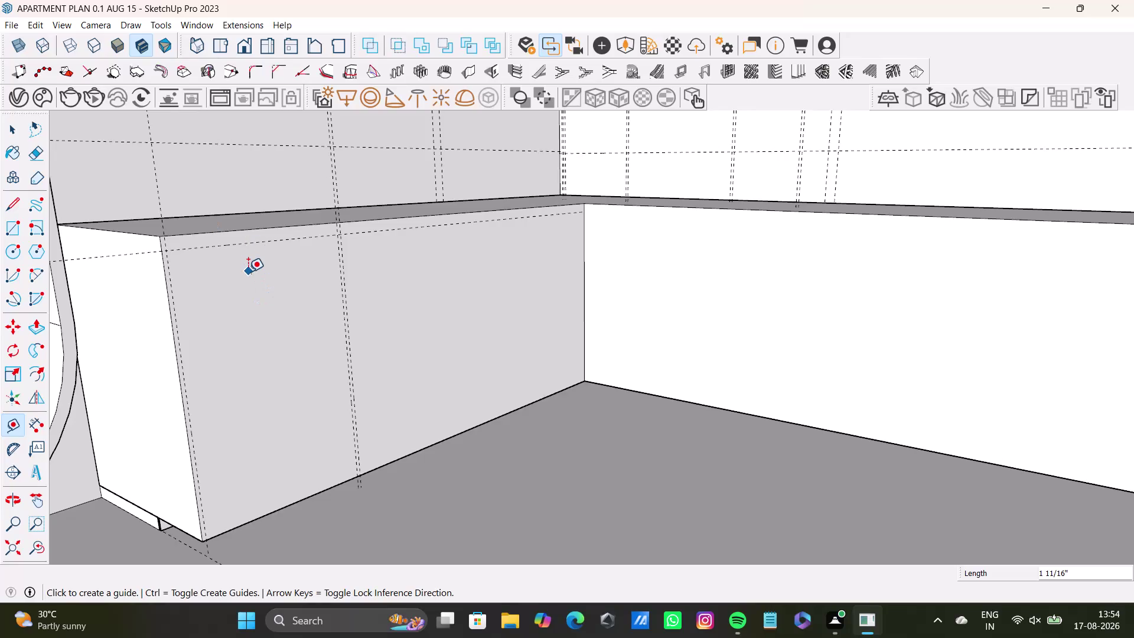
Undo the last action and place a guide 0.5 inch below the cabinet face's top edge.
key(ctrl+z)
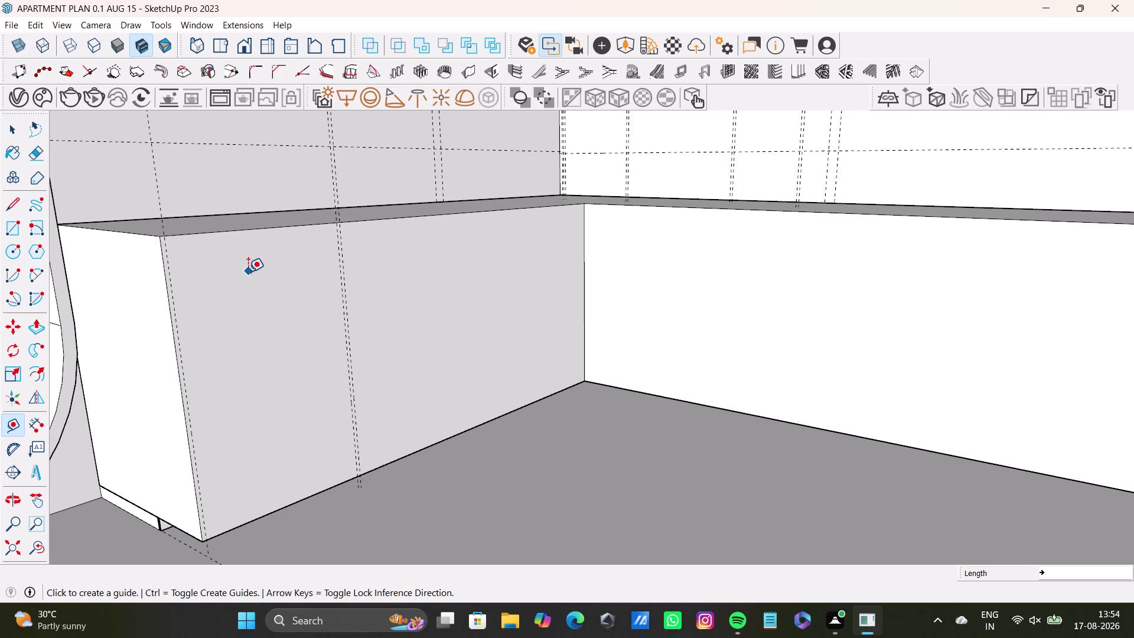
scroll(up, 3)
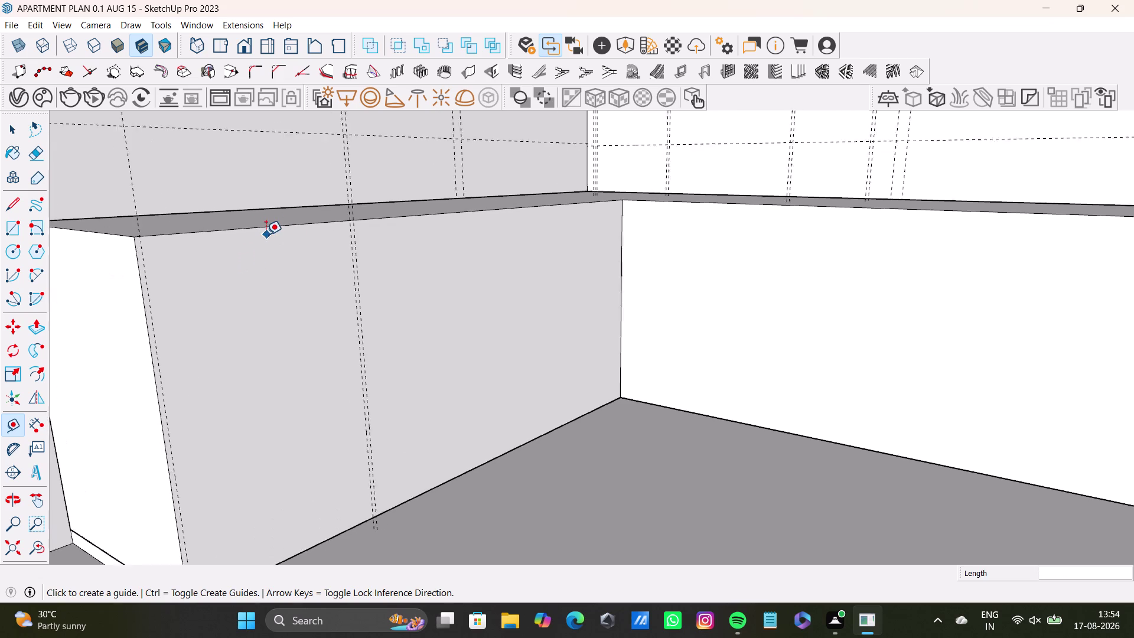
scroll(up, 3)
click(257, 222)
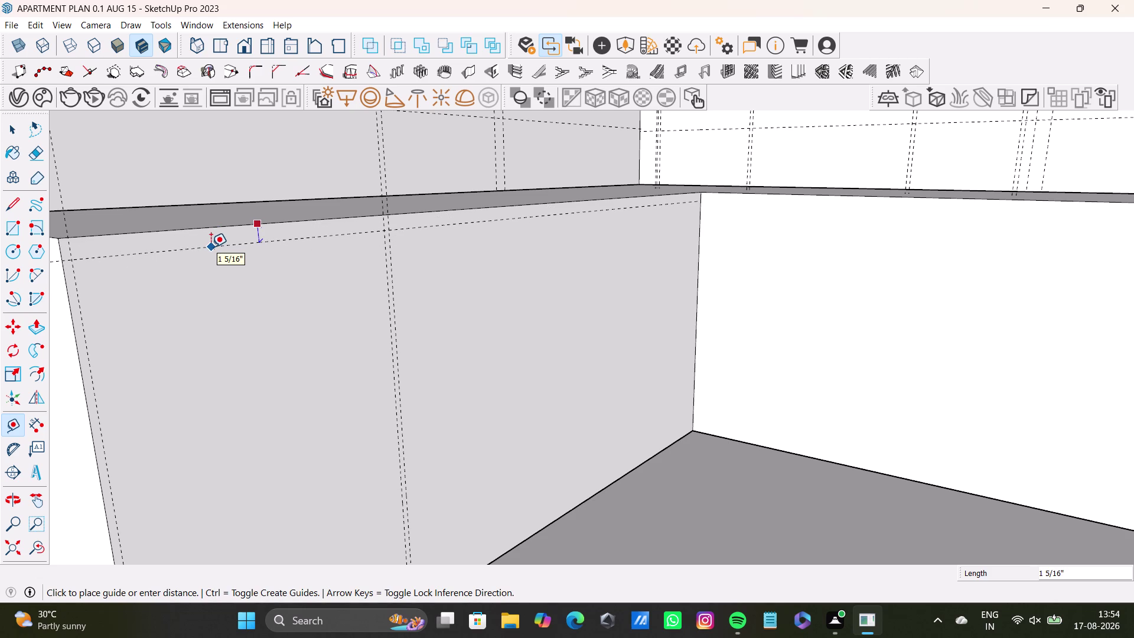
text(0.5)
key(shift+quotedbl)
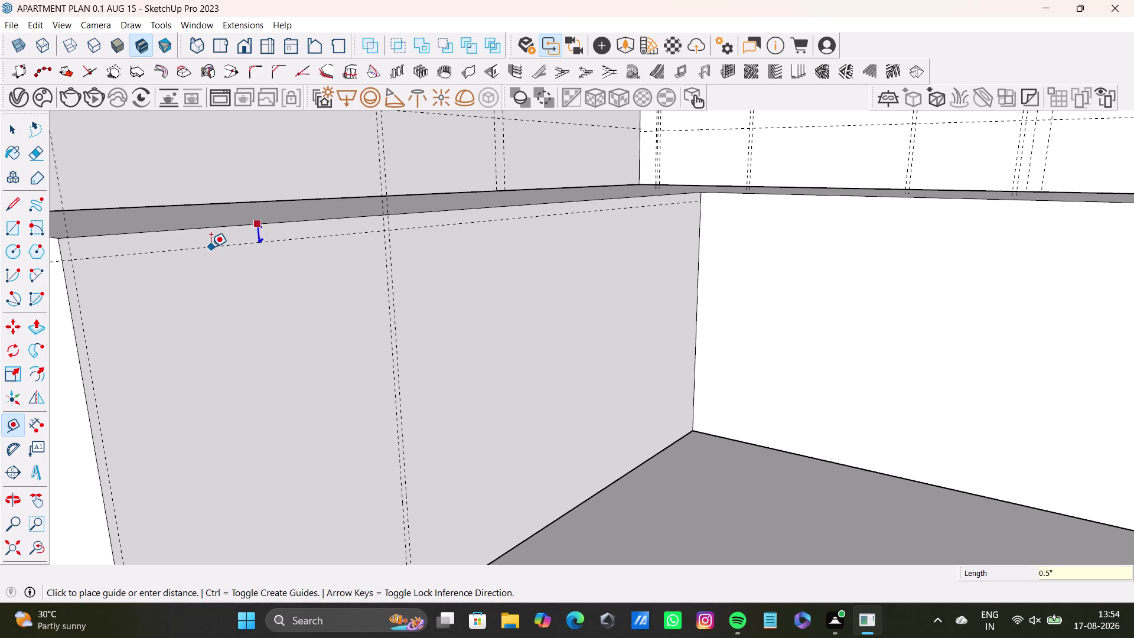
key(Return)
scroll(down, 3)
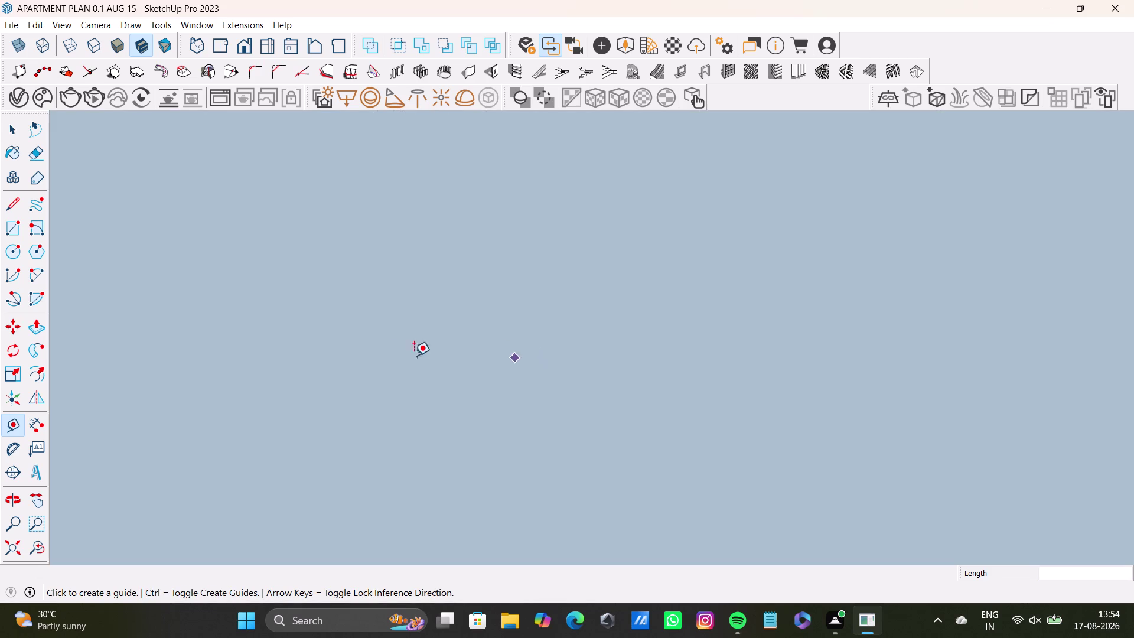
Orbit to the adjacent wall's kitchen cabinet, framing its bottom edge.
click(15, 537)
scroll(up, 3)
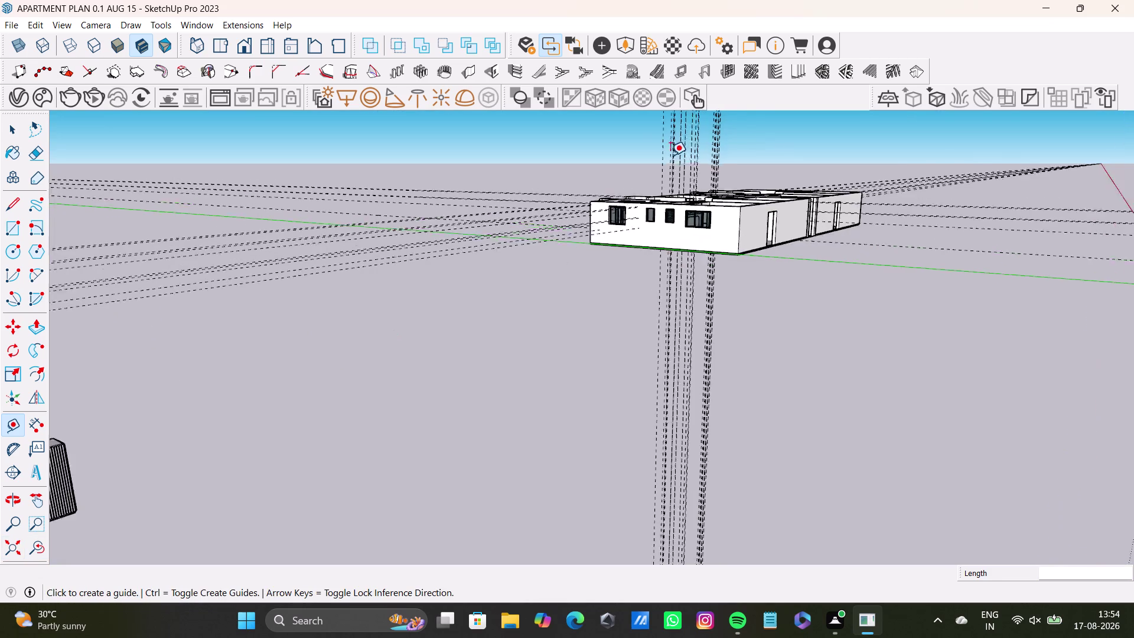
scroll(up, 3)
middle_drag(665, 215, 640, 384)
scroll(up, 3)
middle_drag(663, 210, 603, 267)
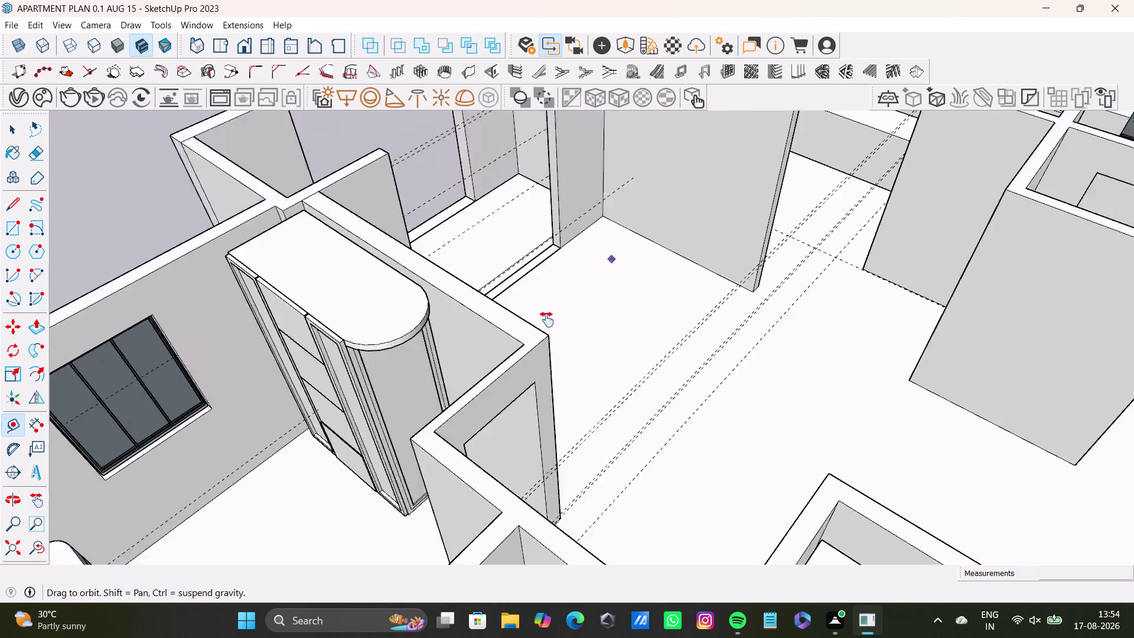
middle_drag(603, 267, 468, 454)
scroll(up, 3)
middle_drag(630, 330, 526, 298)
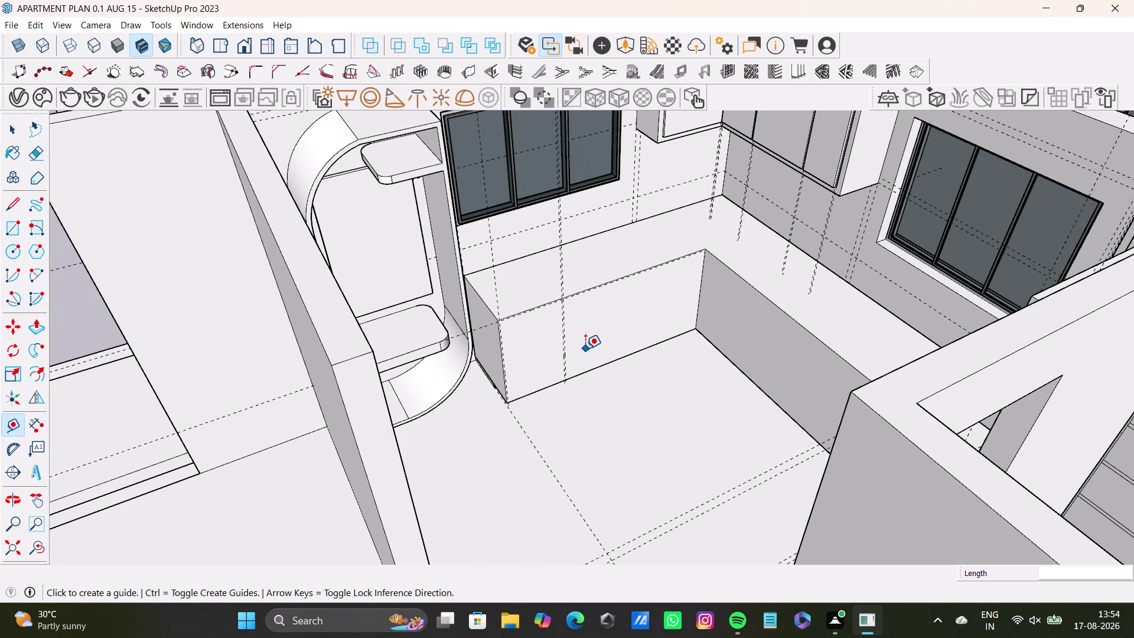
scroll(up, 3)
middle_drag(574, 372, 566, 277)
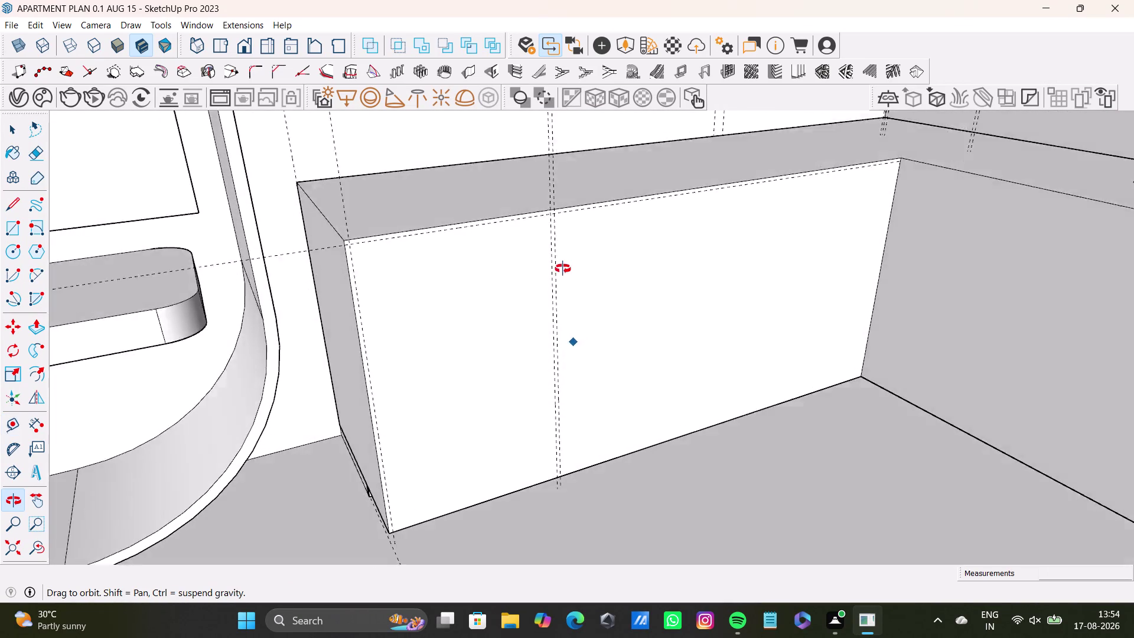
middle_drag(566, 277, 173, 475)
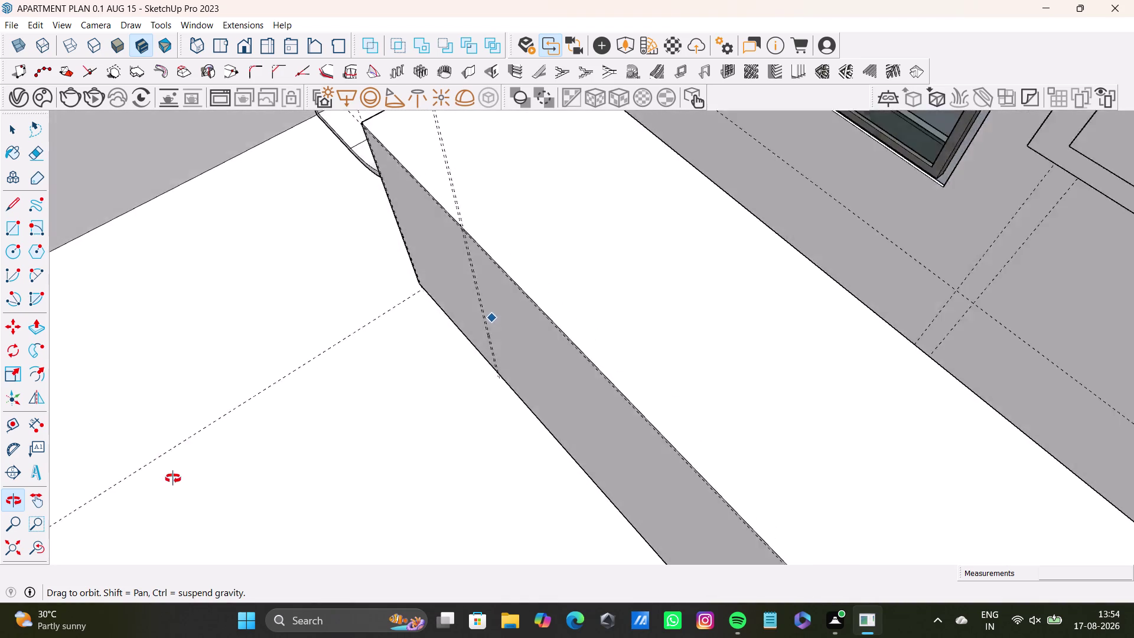
middle_drag(173, 475, 548, 259)
scroll(up, 3)
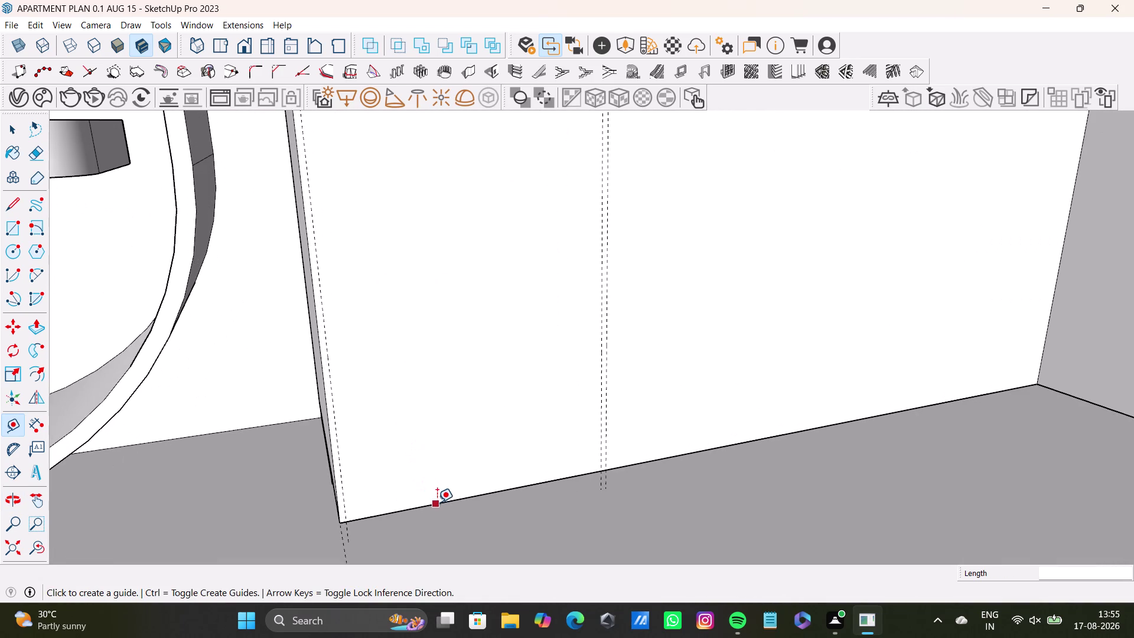
Place a guide 0.5 inch above the cabinet's bottom edge and reframe the face.
click(439, 503)
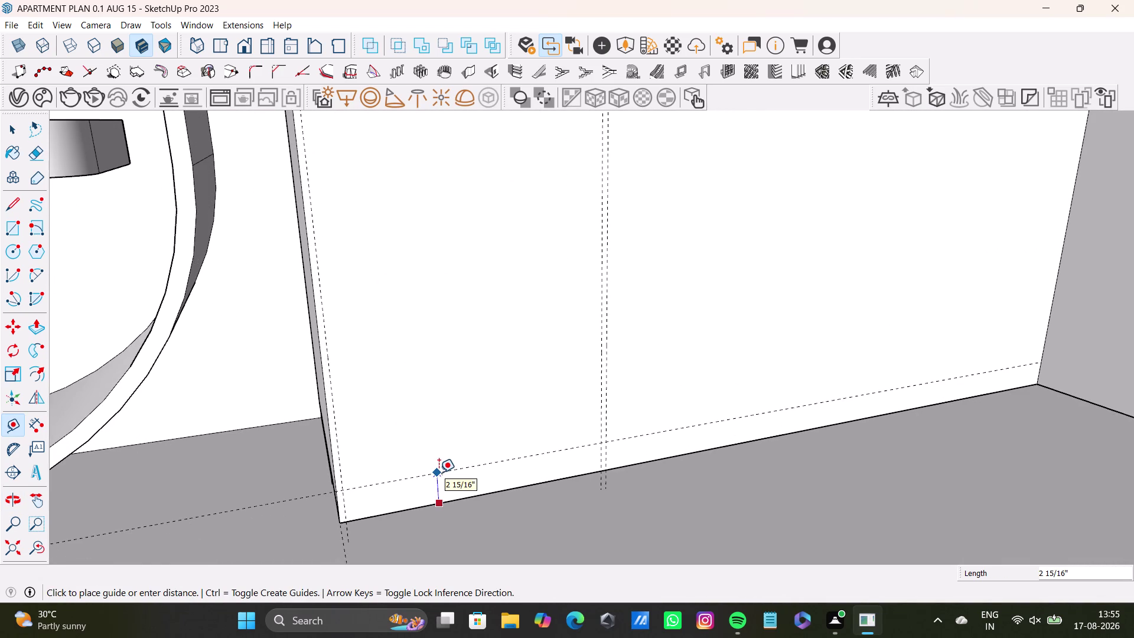
text(0.5)
key(shift+quotedbl)
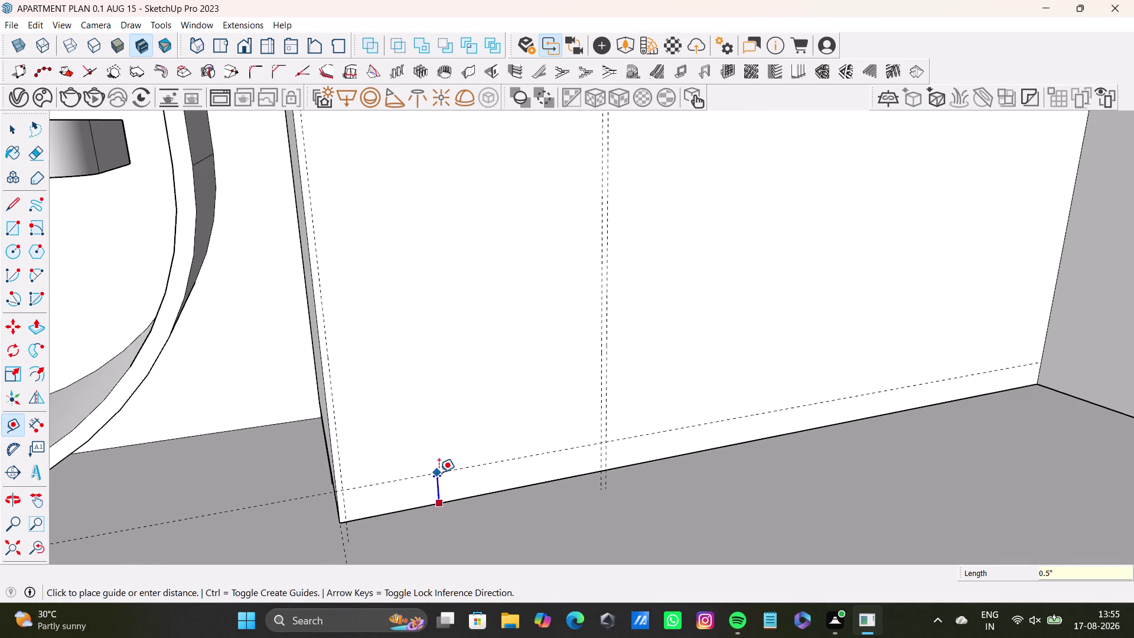
key(Return)
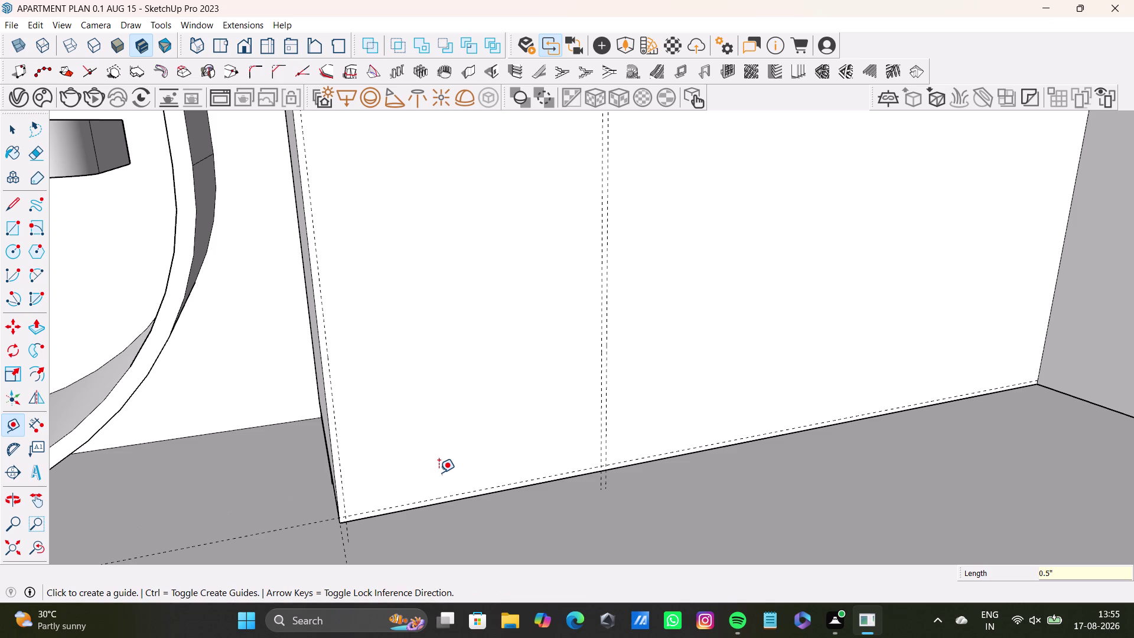
scroll(down, 3)
middle_drag(554, 354, 520, 369)
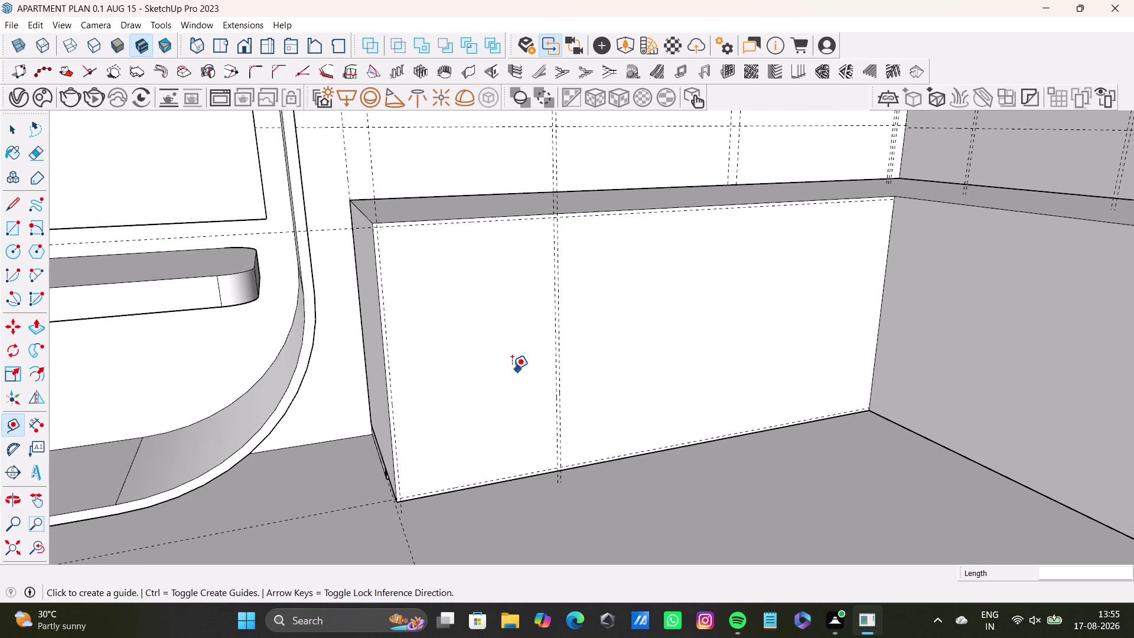
scroll(up, 3)
click(560, 344)
scroll(down, 3)
middle_drag(778, 344, 578, 400)
middle_drag(575, 401, 472, 408)
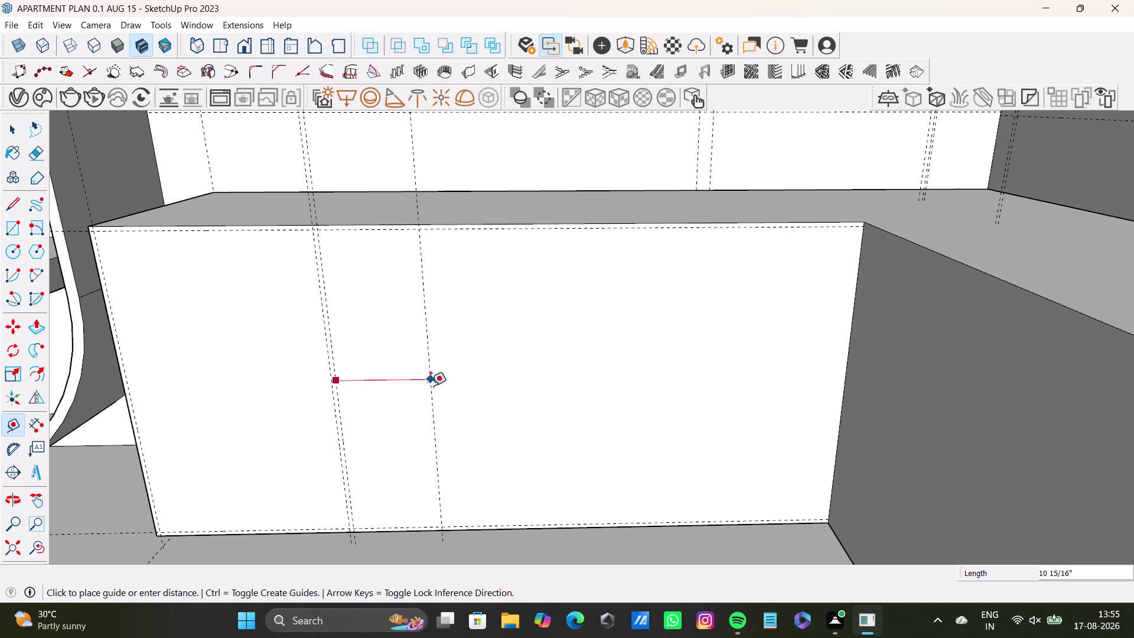
Cancel the unfinished measurement and delete the unwanted vertical guide lines.
key(space)
click(336, 413)
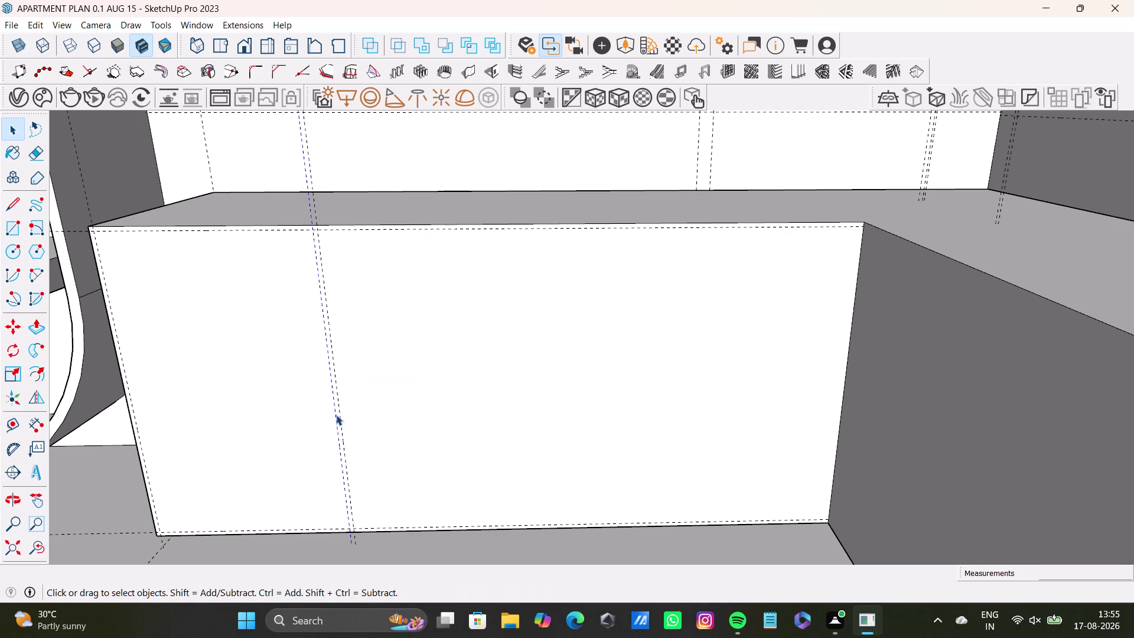
key(Delete)
click(340, 429)
key(Delete)
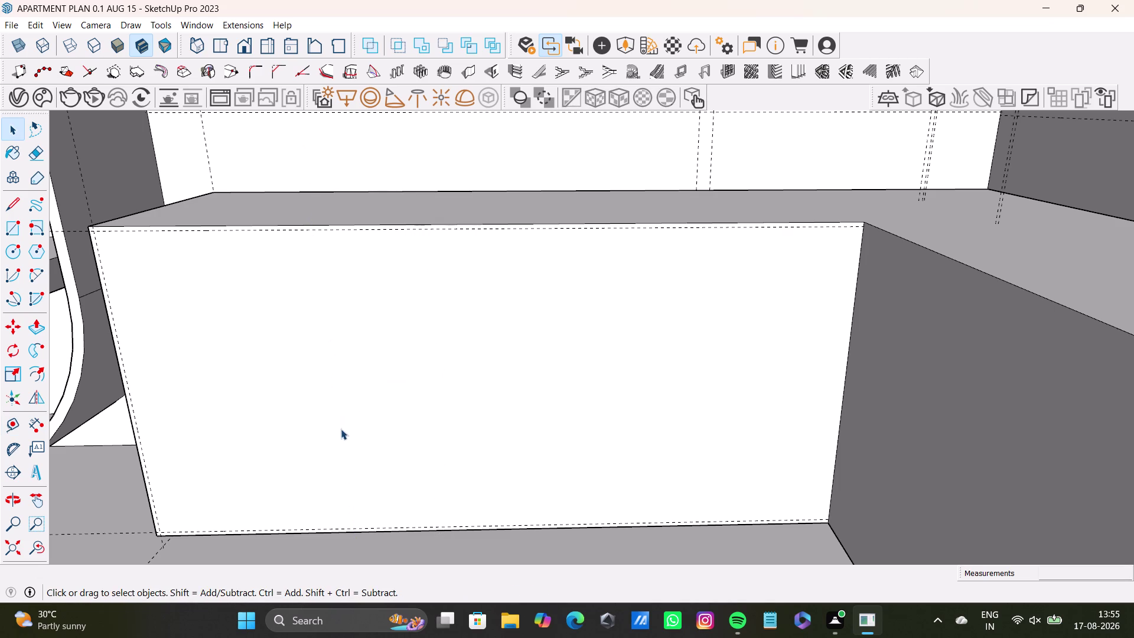
Place a division guide 1' 6 1/2" from the left edge, plus a 0.5-inch offset guide.
click(7, 428)
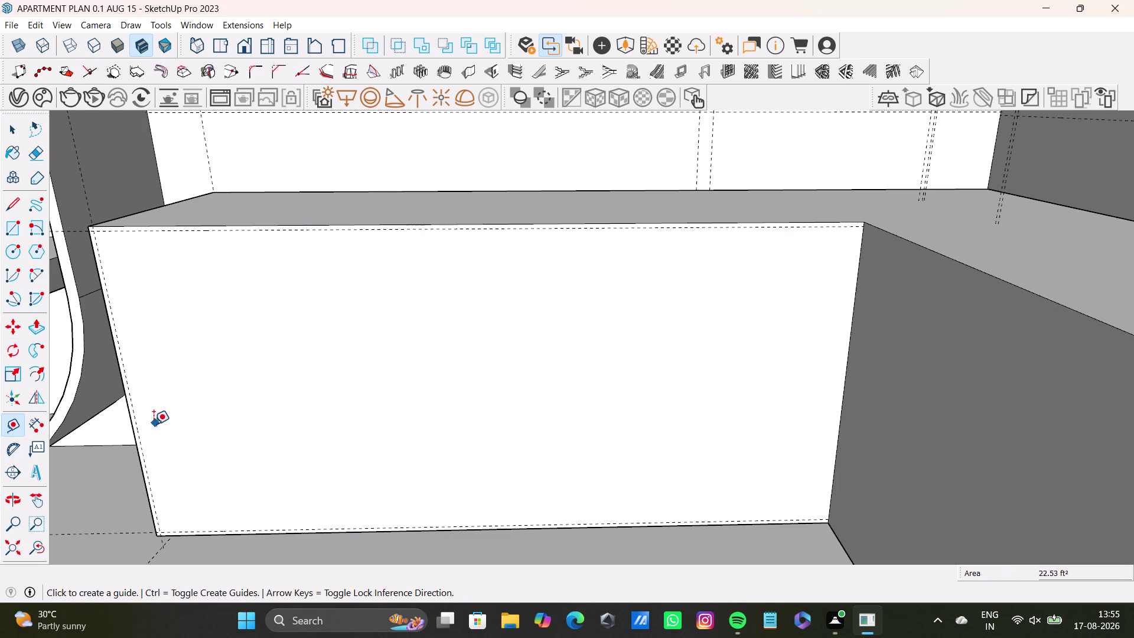
scroll(up, 3)
click(134, 429)
scroll(down, 3)
middle_drag(356, 433, 368, 387)
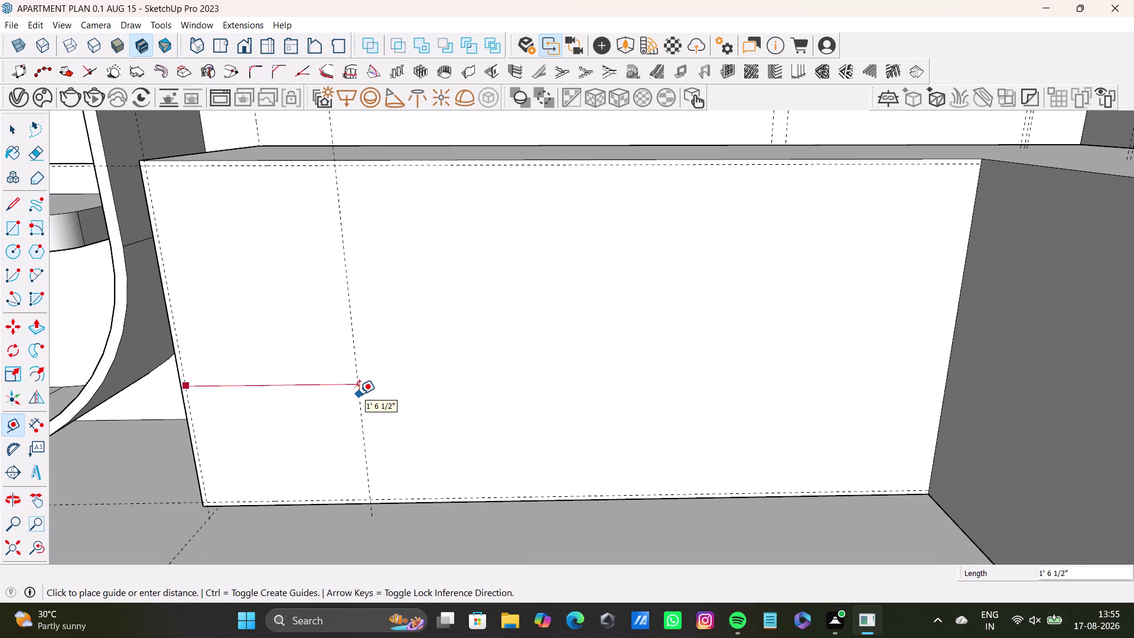
click(359, 394)
middle_drag(422, 398, 415, 446)
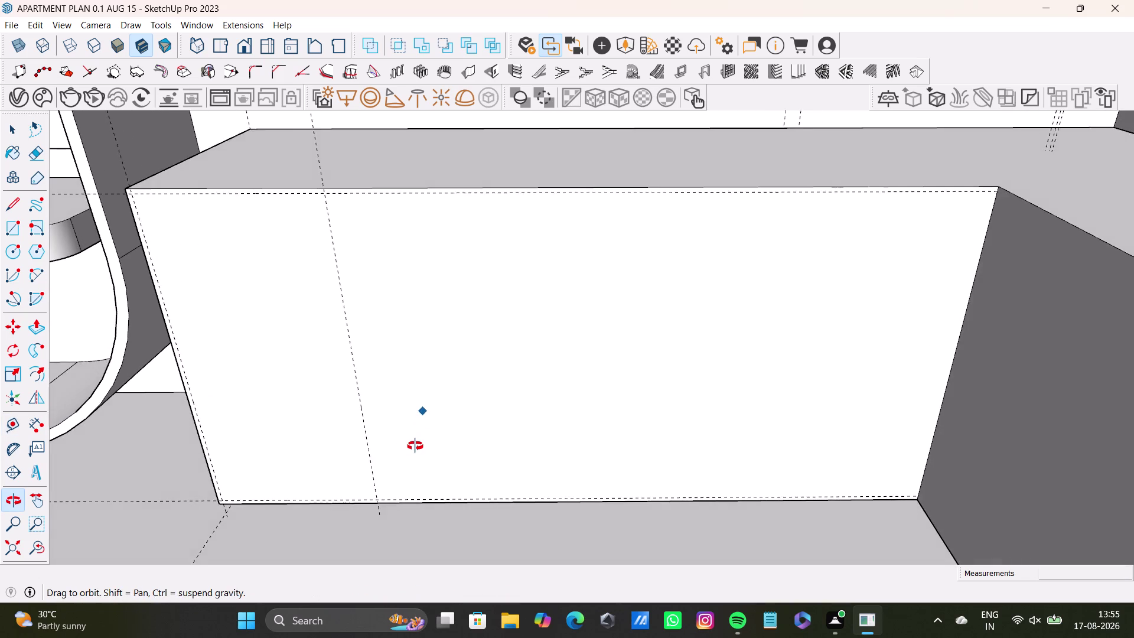
middle_drag(415, 446, 421, 421)
click(362, 431)
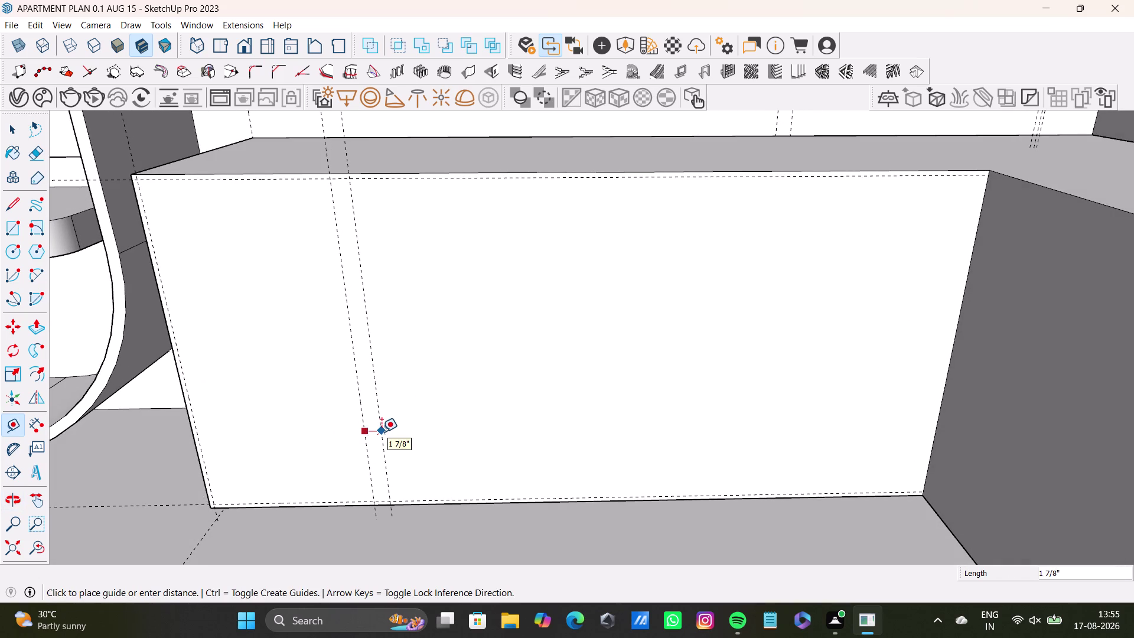
text(0.5)
key(shift+quotedbl)
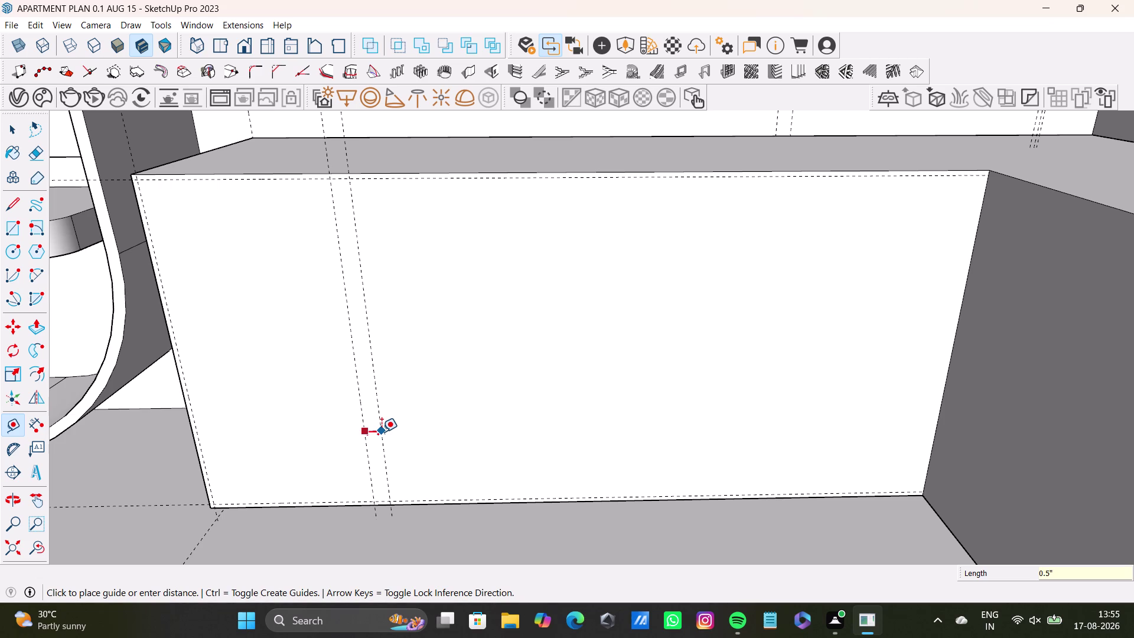
key(Return)
Add a second panel division guide with its own 0.5-inch offset guide.
click(371, 418)
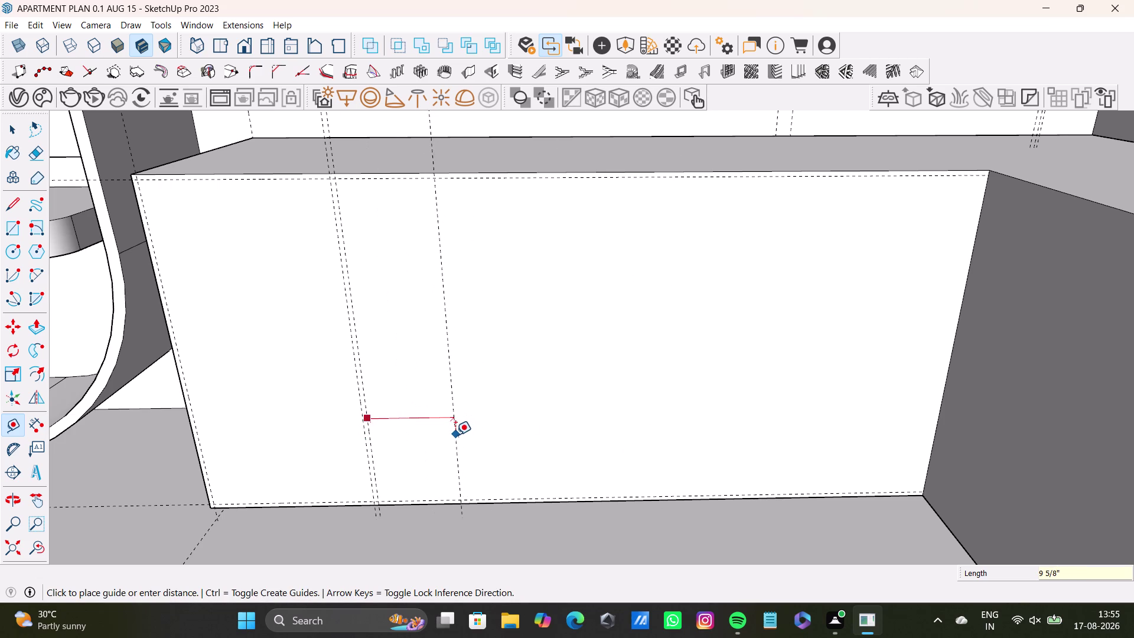
click(453, 436)
click(451, 419)
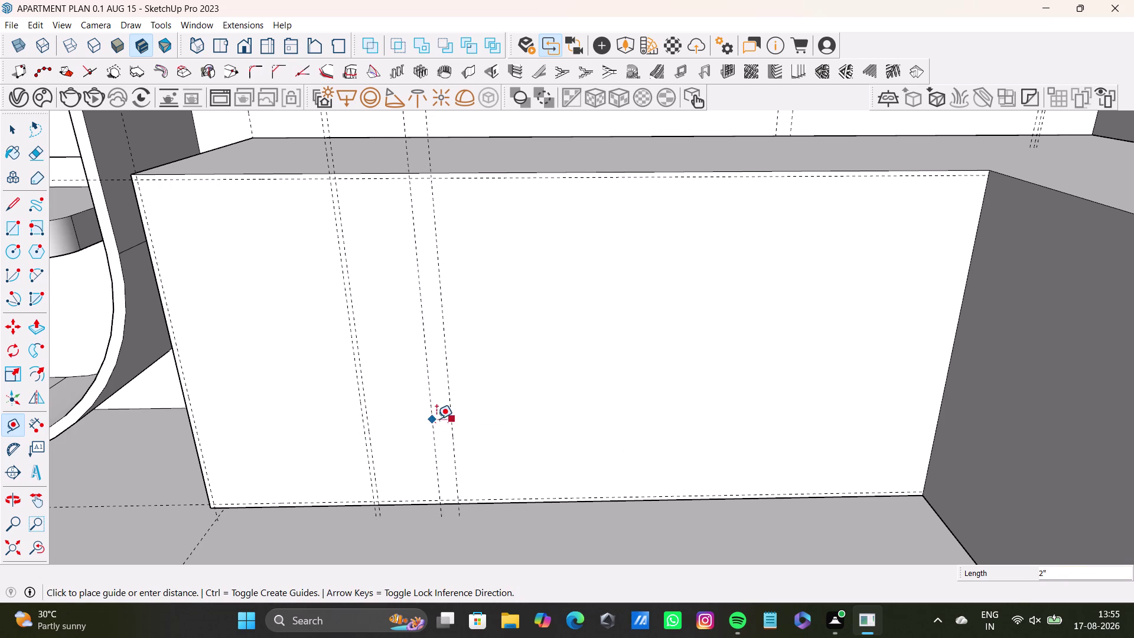
text(0.)
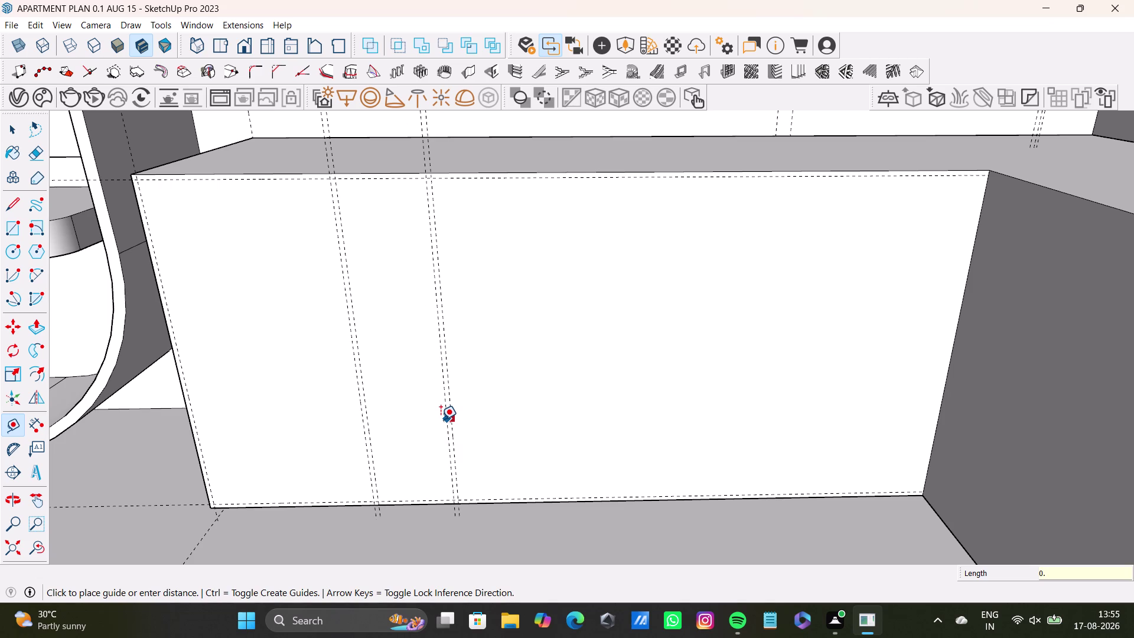
text(5)
key(shift+quotedbl)
key(Return)
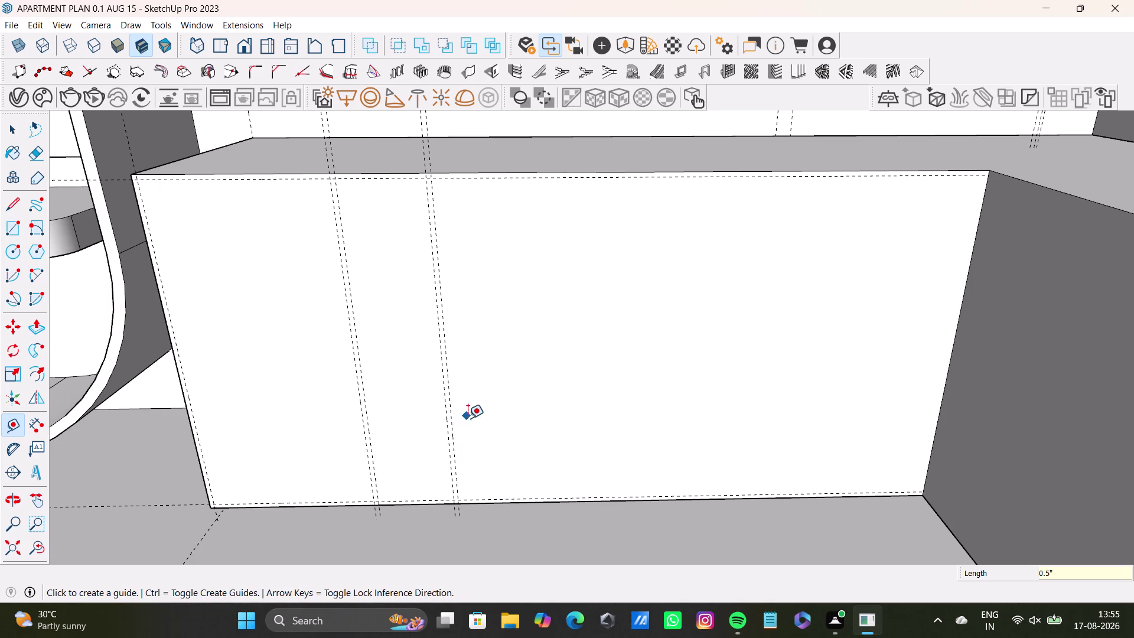
scroll(up, 3)
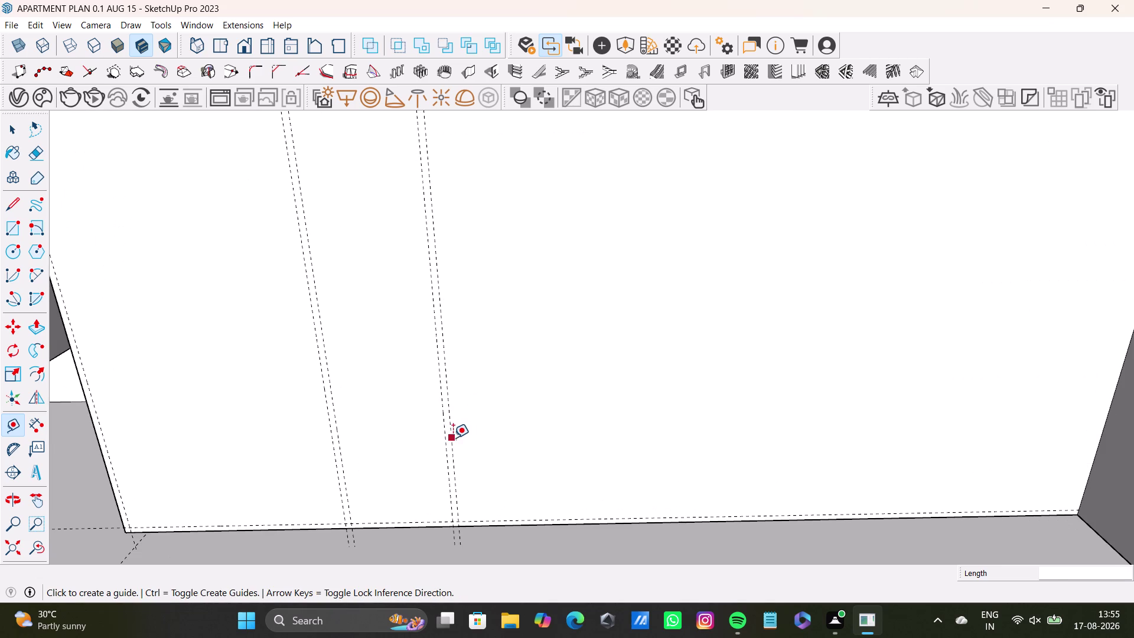
click(453, 437)
scroll(down, 3)
Place a guide along the right panel division with a 0.5-inch offset guide.
middle_drag(791, 460, 692, 448)
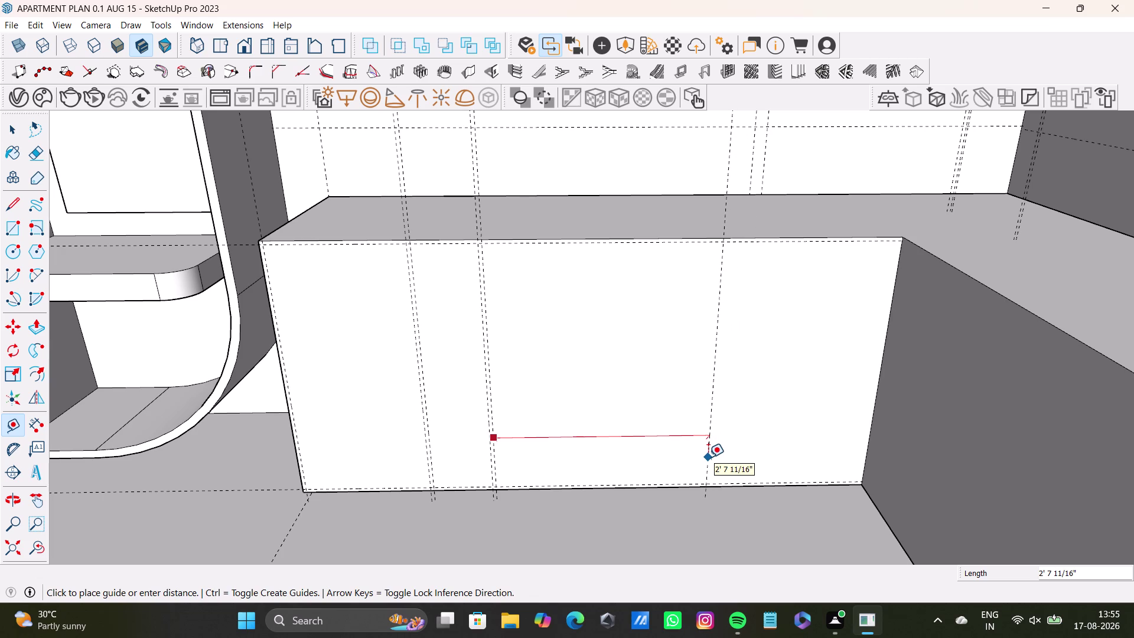
click(708, 457)
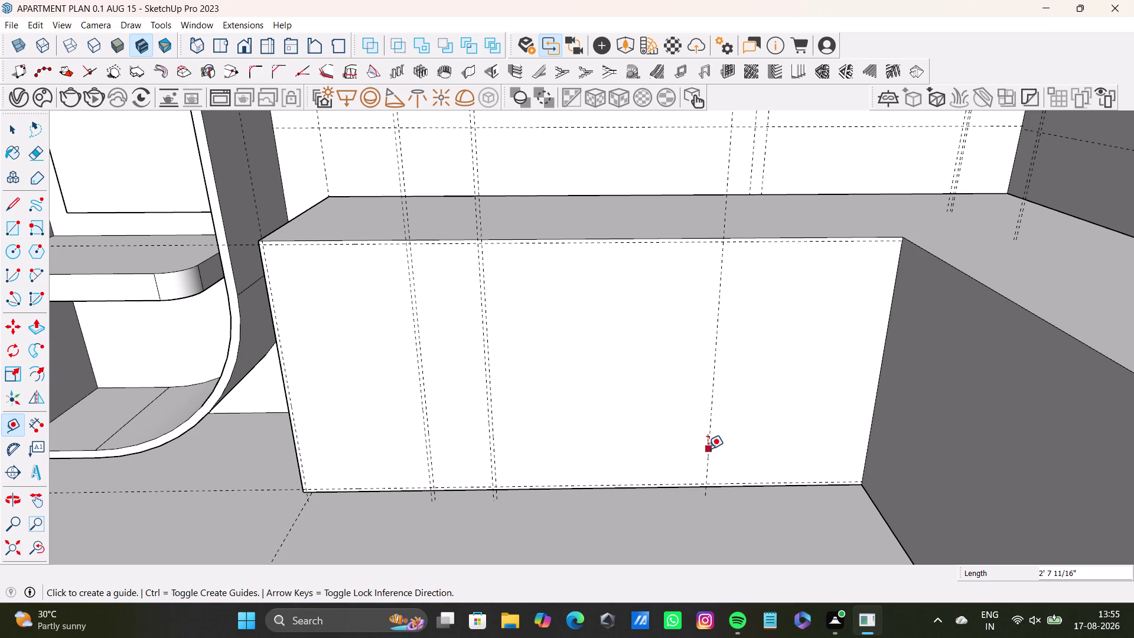
click(708, 449)
text(0.)
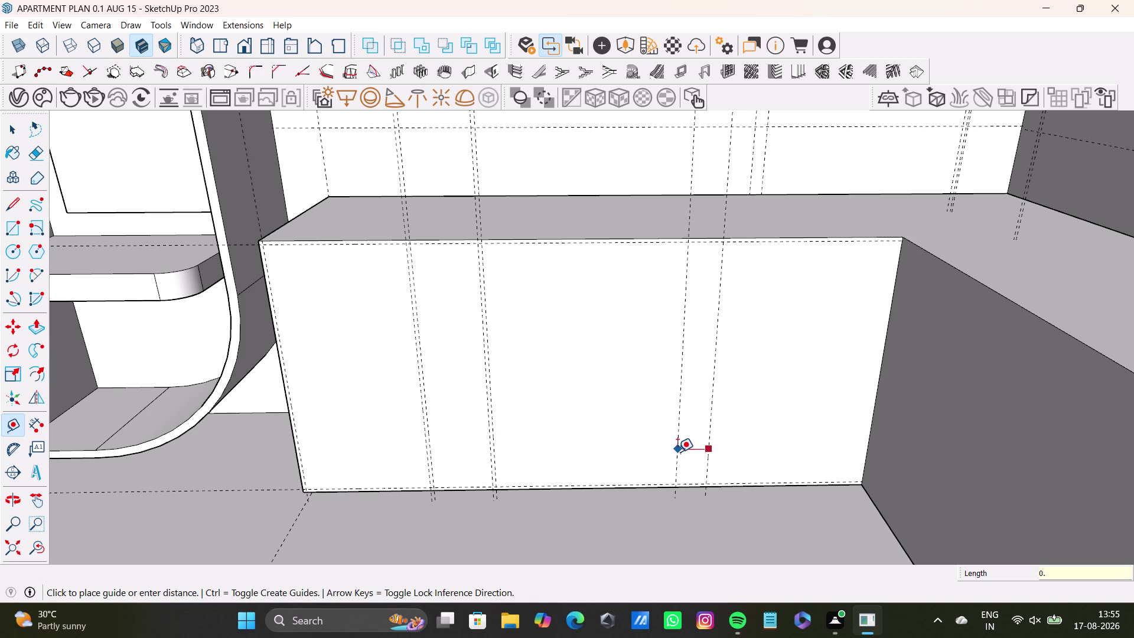
text(5)
key(shift+quotedbl)
key(Return)
Place a guide along the face's right edge and offset one 0.5 inch from it.
scroll(up, 3)
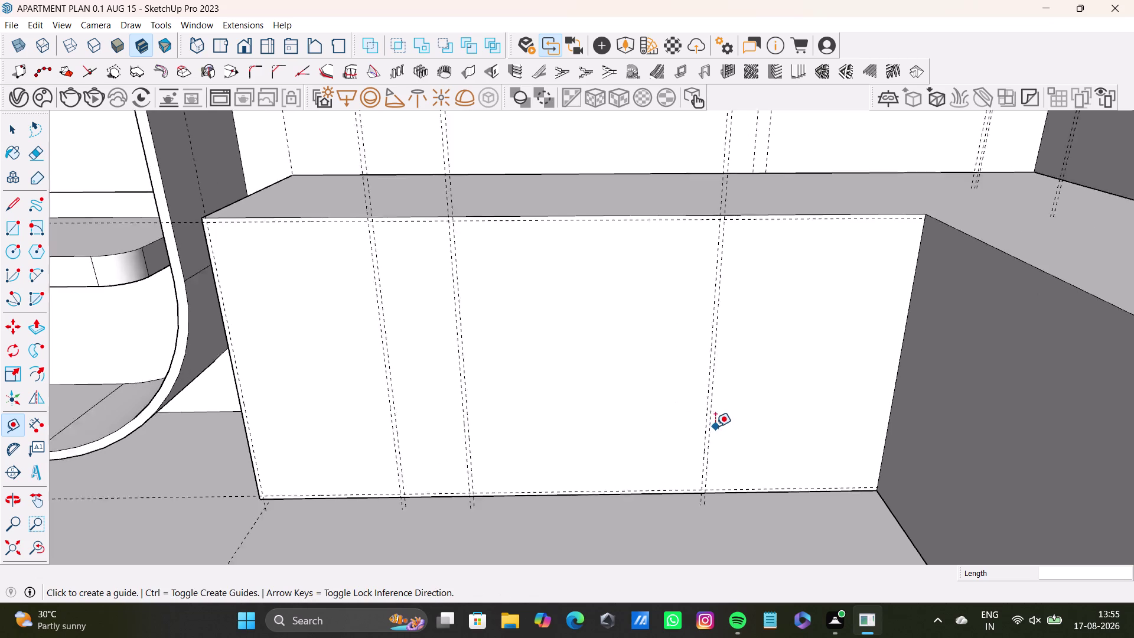
scroll(up, 3)
click(710, 425)
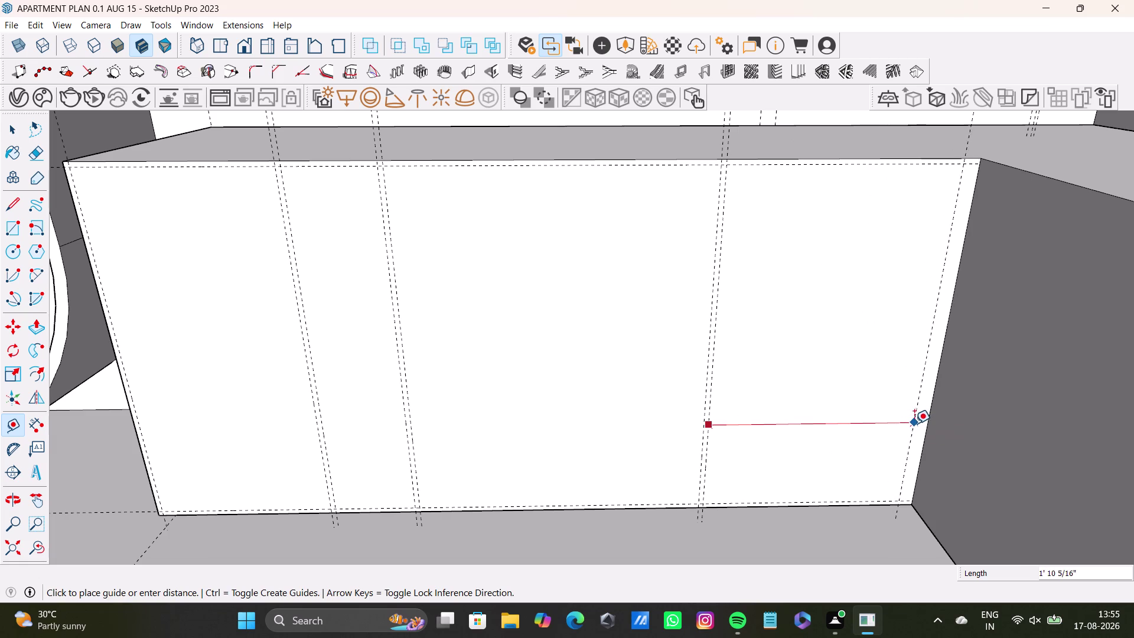
key(space)
click(15, 425)
click(936, 378)
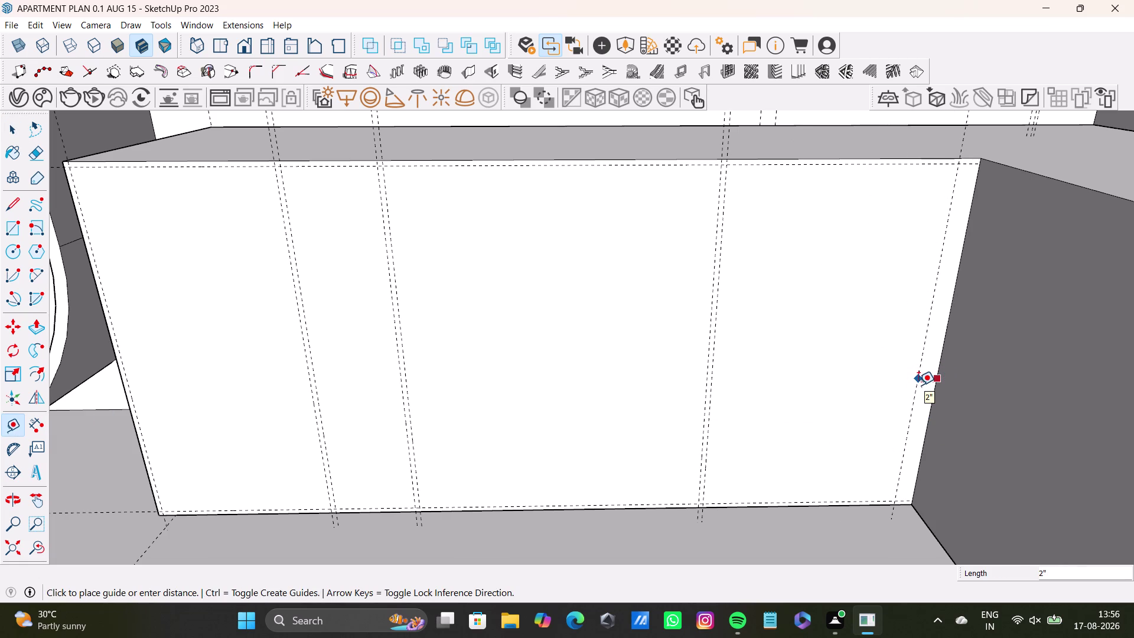
key(0)
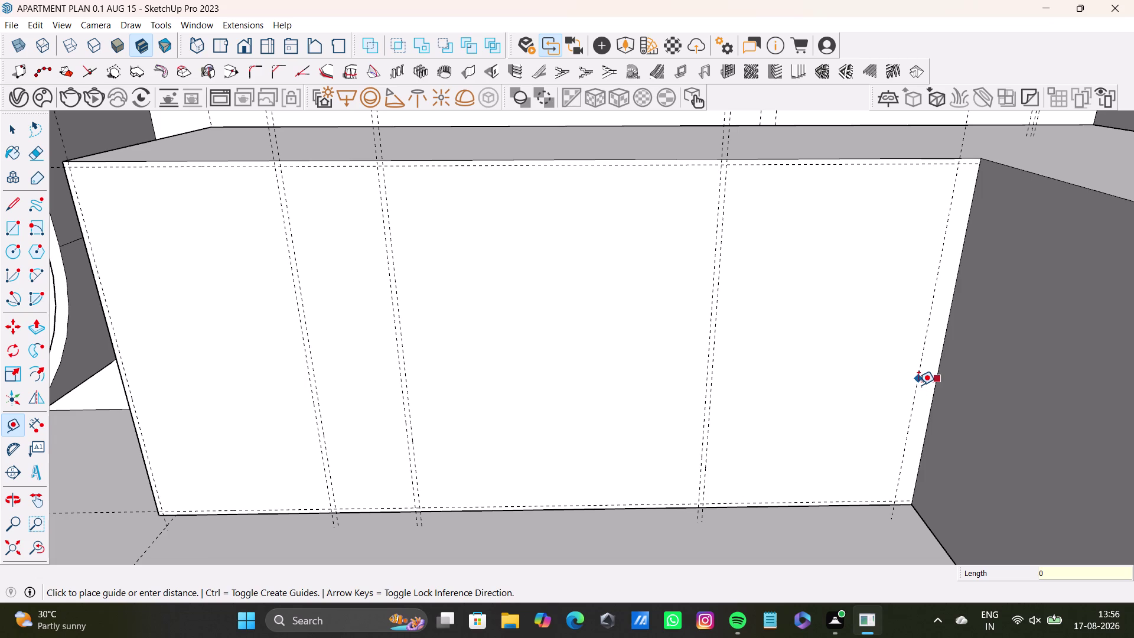
key(comma)
key(BackSpace)
text(.)
text(5)
key(shift+quotedbl)
key(Return)
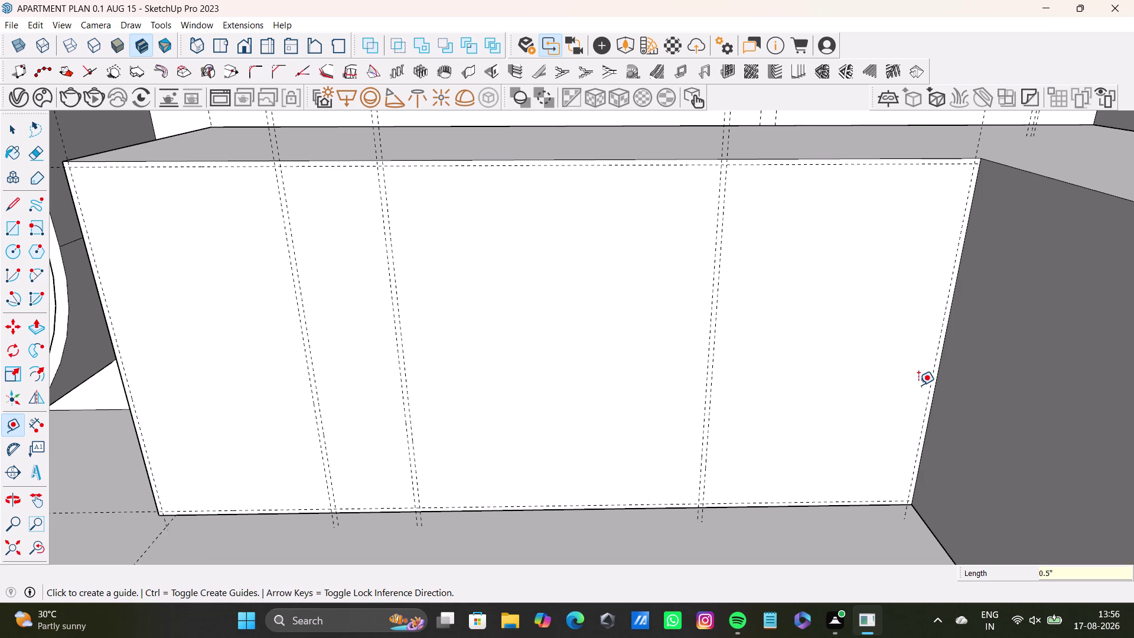
Undo the previous guide and place a guide 1 inch inside the next face's right edge.
scroll(down, 3)
middle_drag(728, 346, 812, 352)
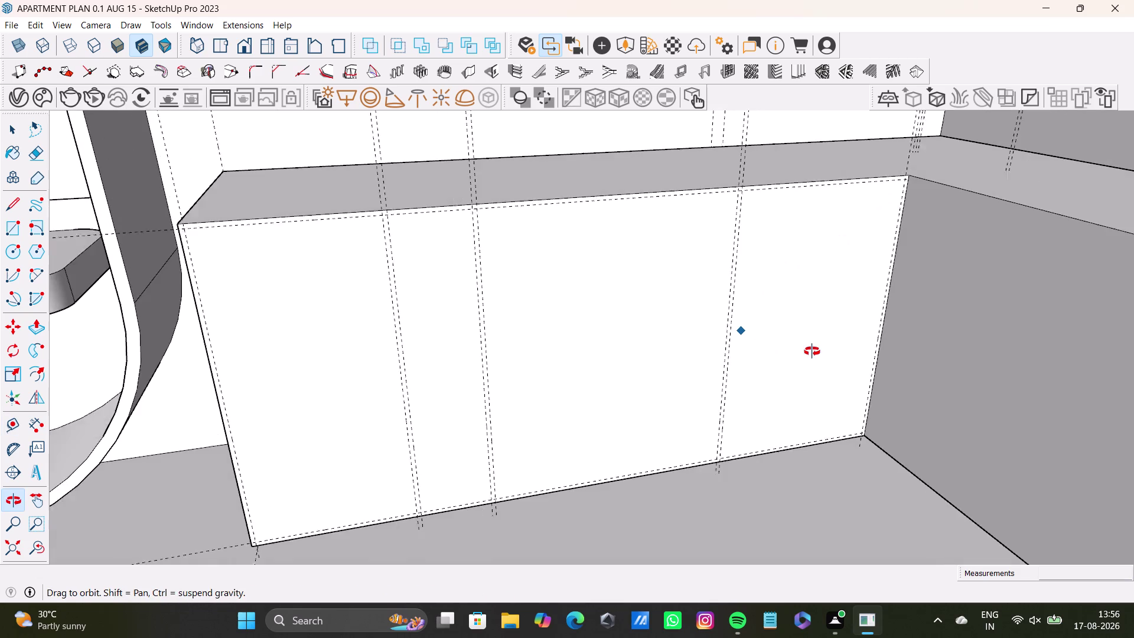
middle_drag(812, 351, 816, 369)
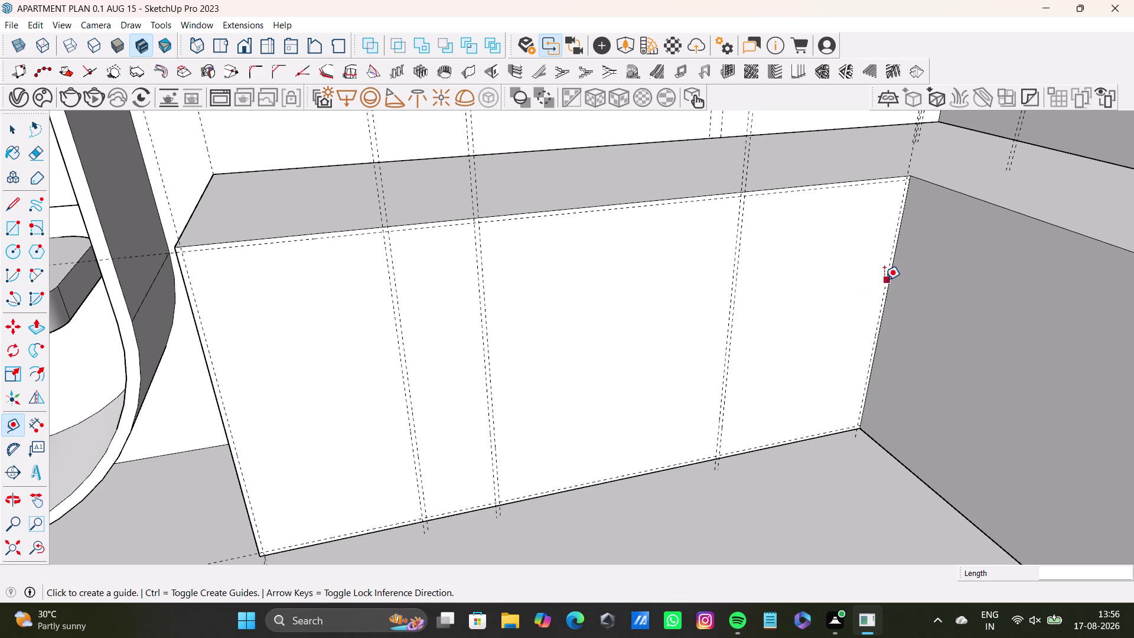
key(ctrl+z)
scroll(up, 3)
middle_drag(879, 291, 822, 281)
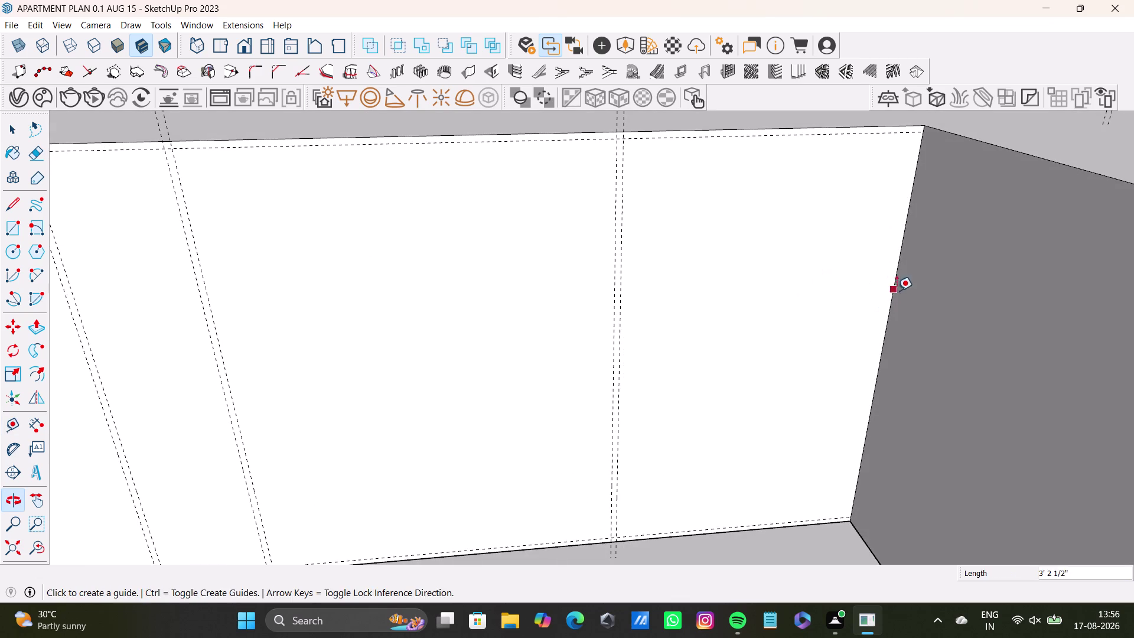
click(890, 310)
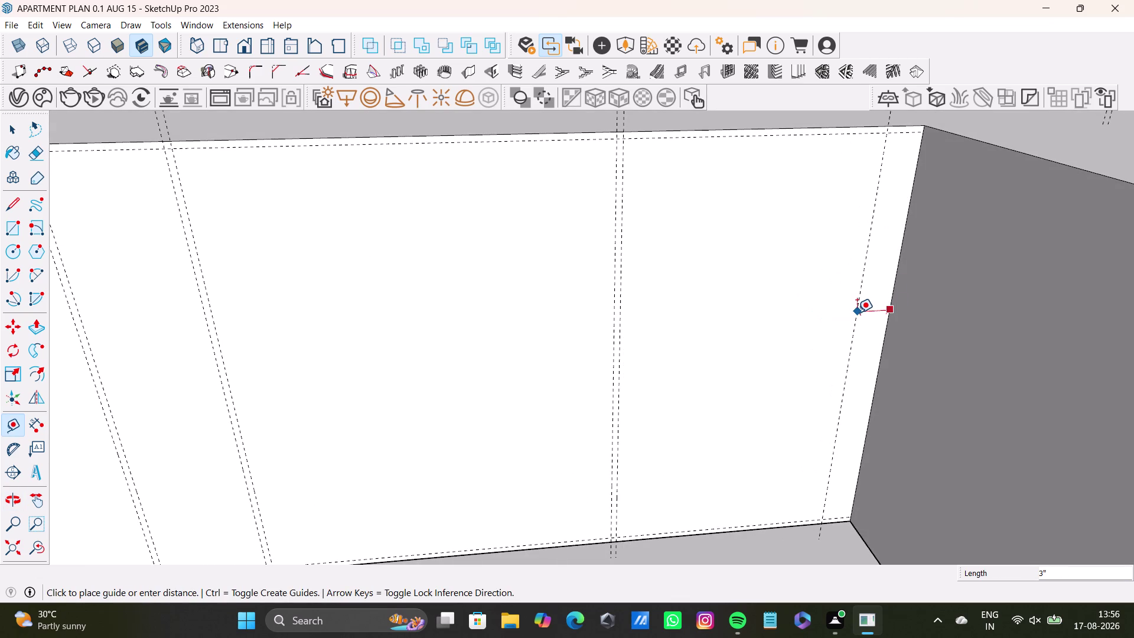
key(1)
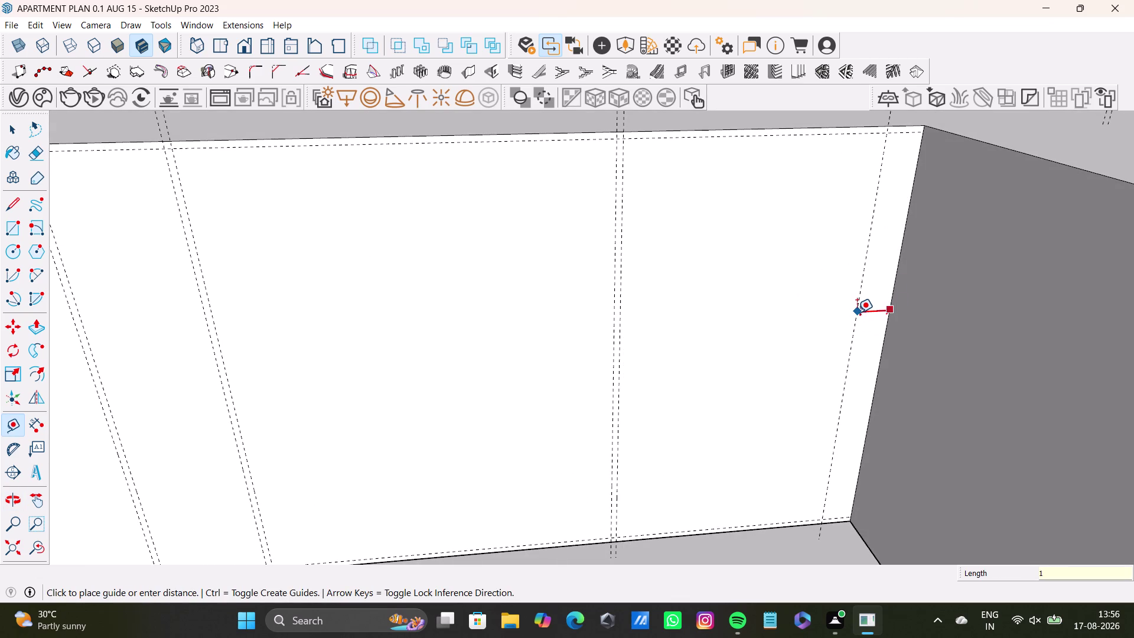
key(shift+quotedbl)
key(Return)
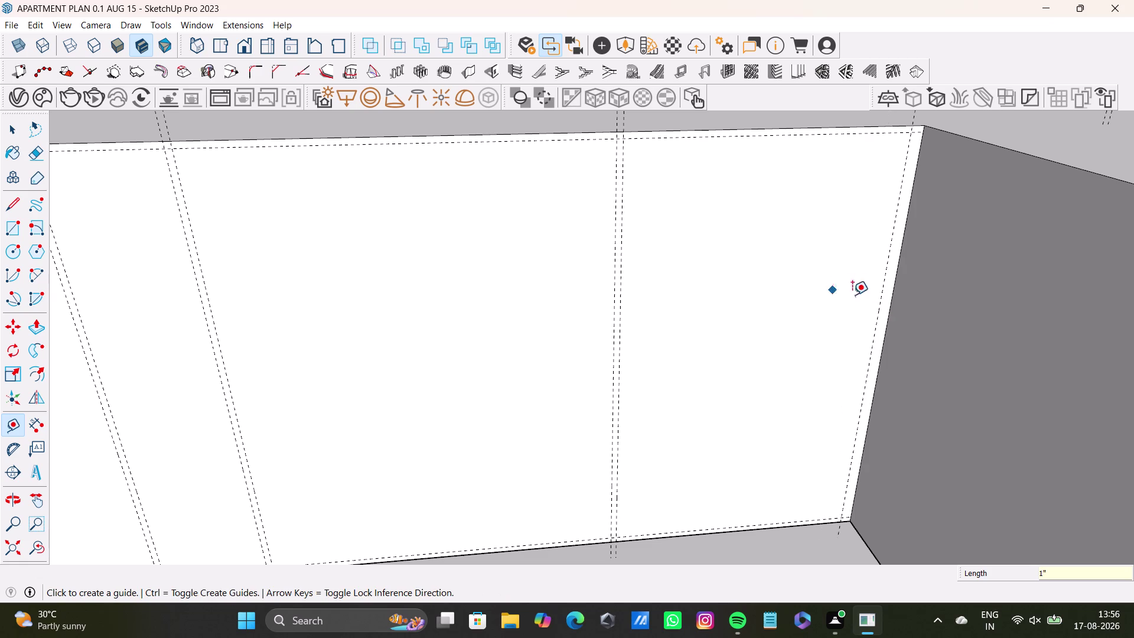
Add a guide 0.5 inch from the one-inch edge guide.
click(874, 327)
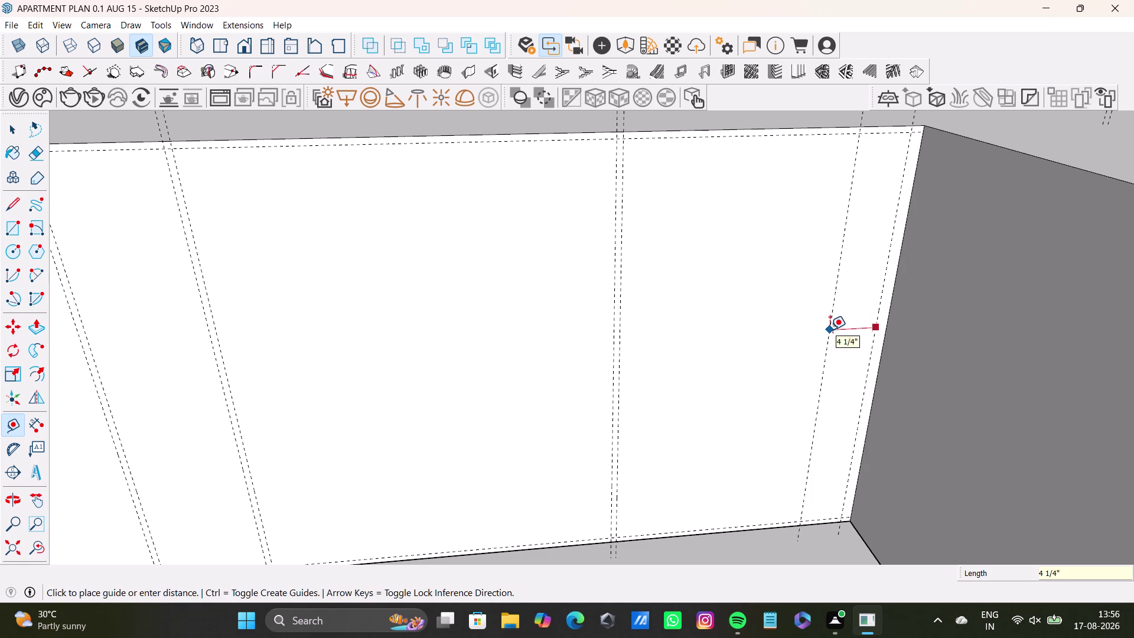
text(0.5)
key(shift+quotedbl)
key(Return)
middle_drag(826, 383, 944, 392)
scroll(down, 3)
middle_drag(785, 284, 650, 291)
middle_drag(656, 317, 680, 356)
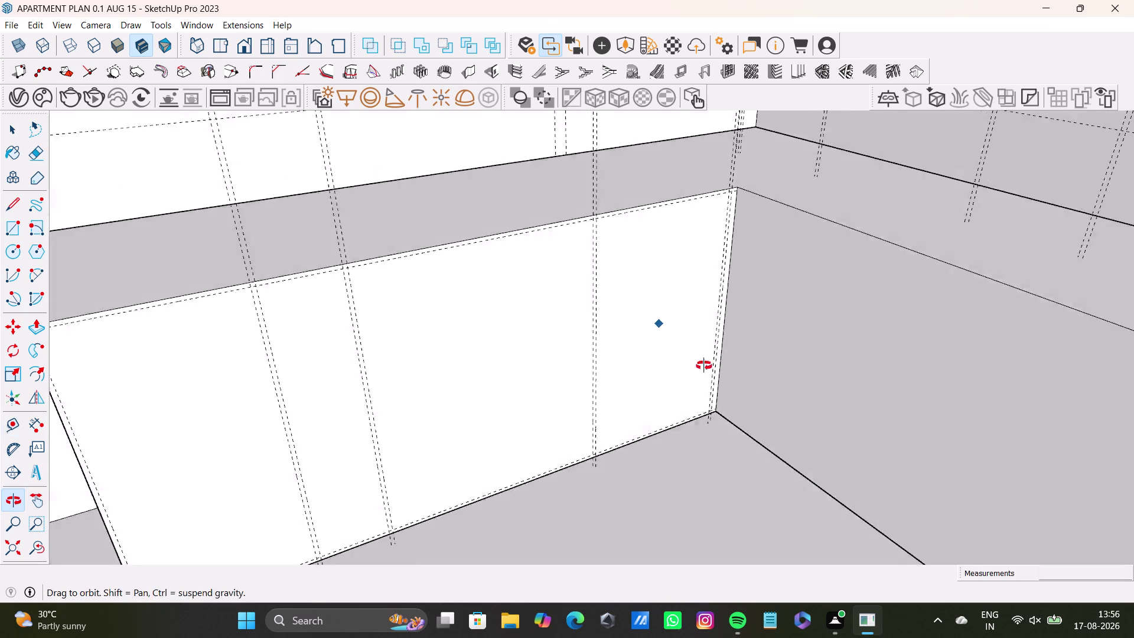
On the adjacent wall's cabinet face, place a guide 0.5 inch below the top edge.
middle_drag(681, 356, 770, 369)
middle_drag(800, 302, 552, 348)
middle_drag(549, 353, 476, 369)
middle_drag(499, 332, 496, 278)
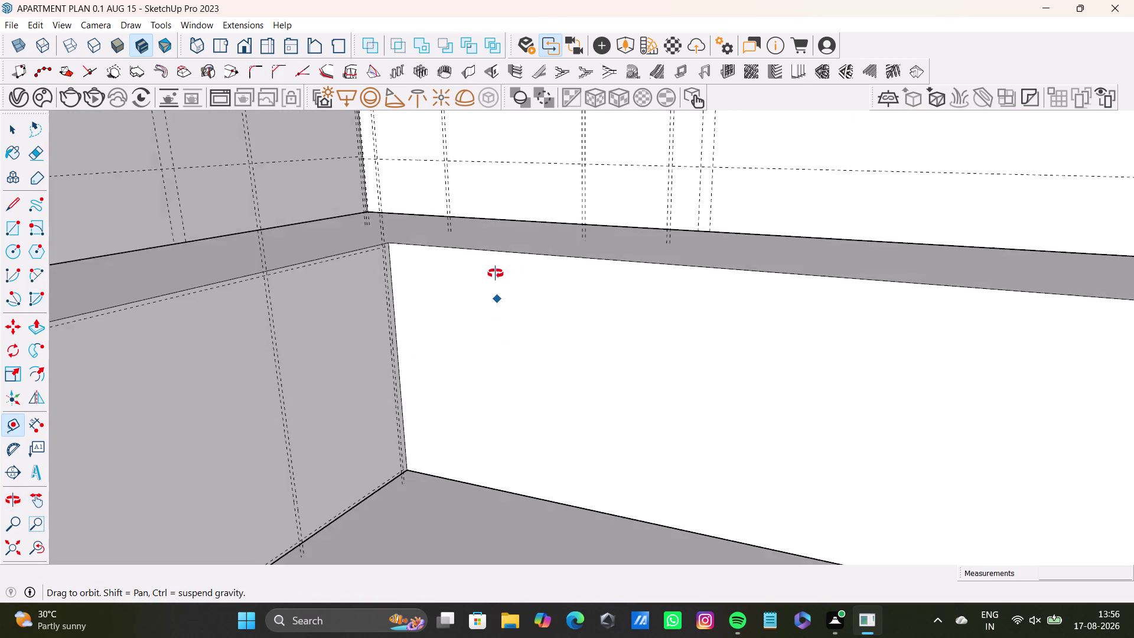
middle_drag(495, 278, 494, 267)
click(528, 245)
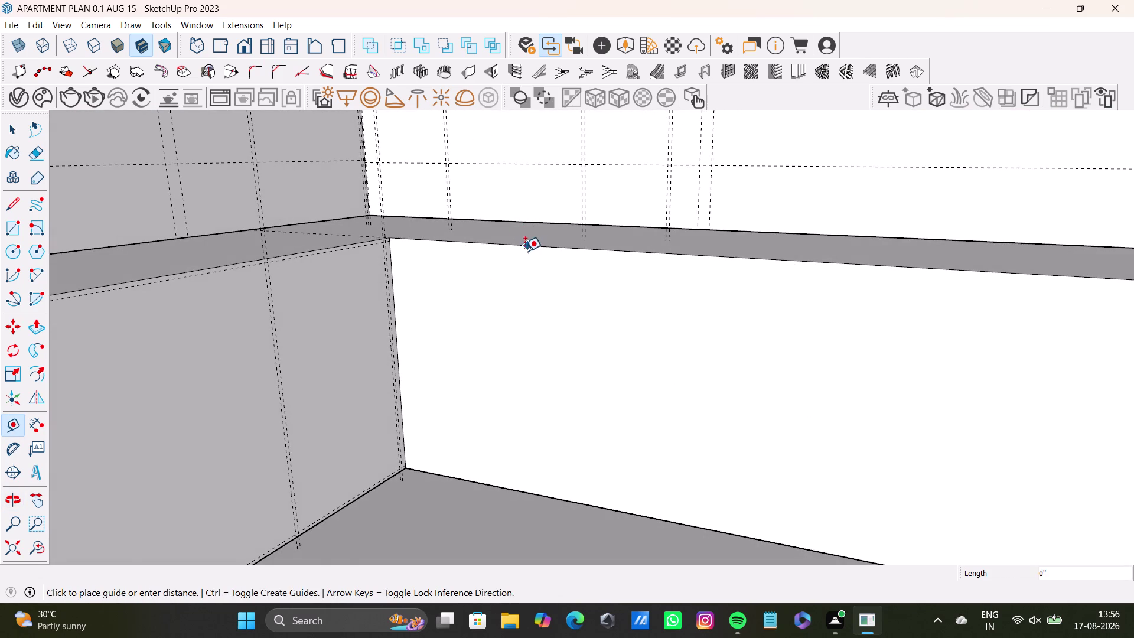
scroll(up, 3)
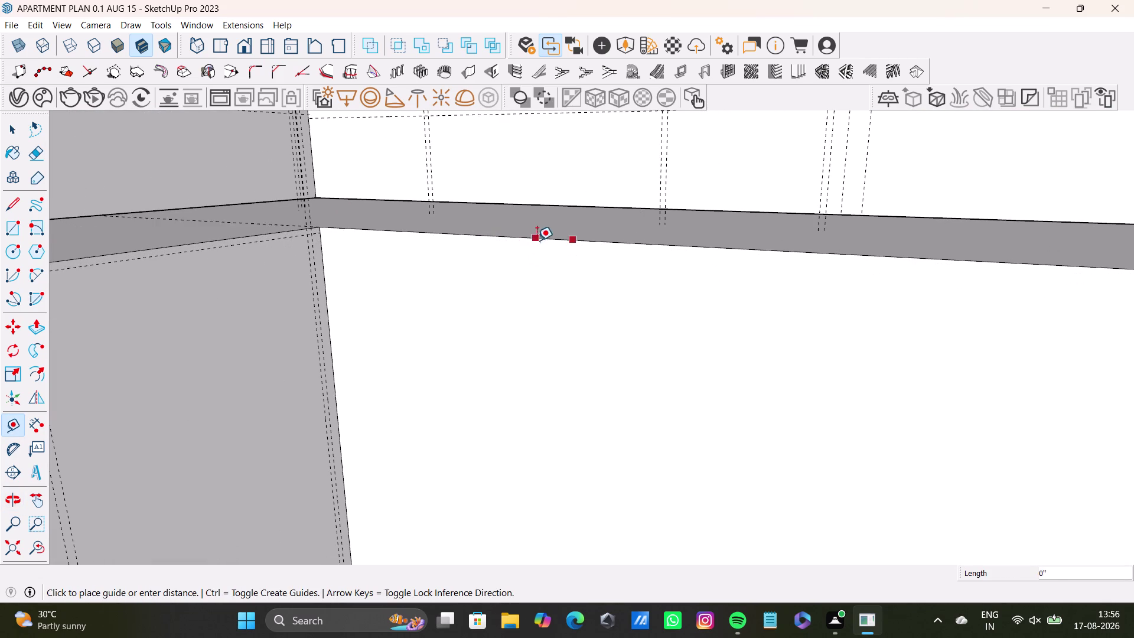
text(0.)
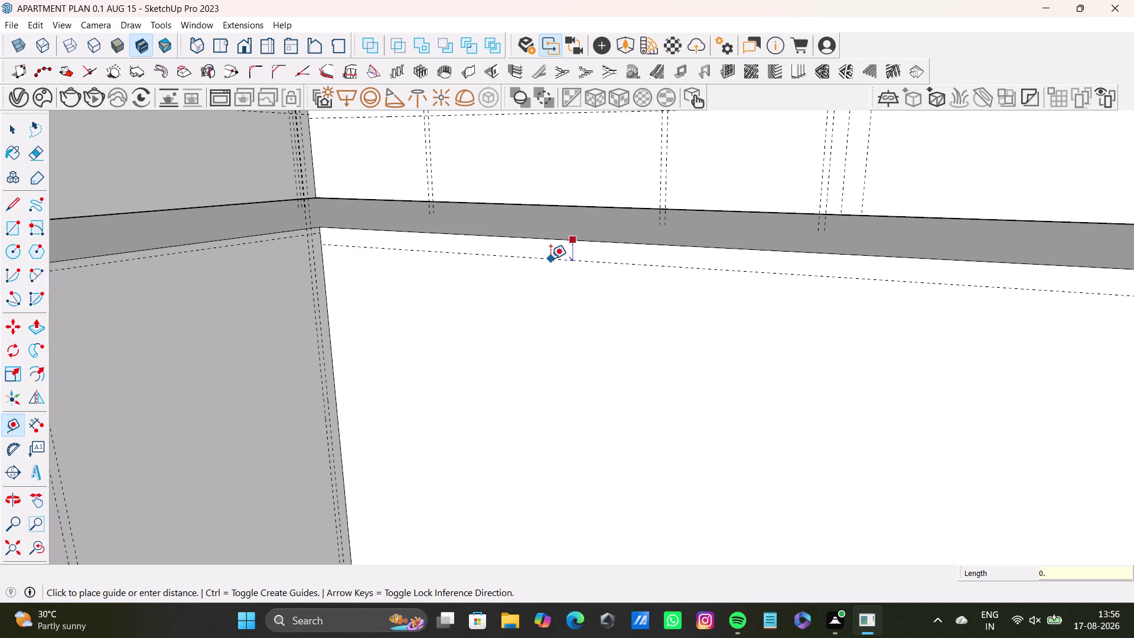
text(5)
key(shift+quotedbl)
key(Return)
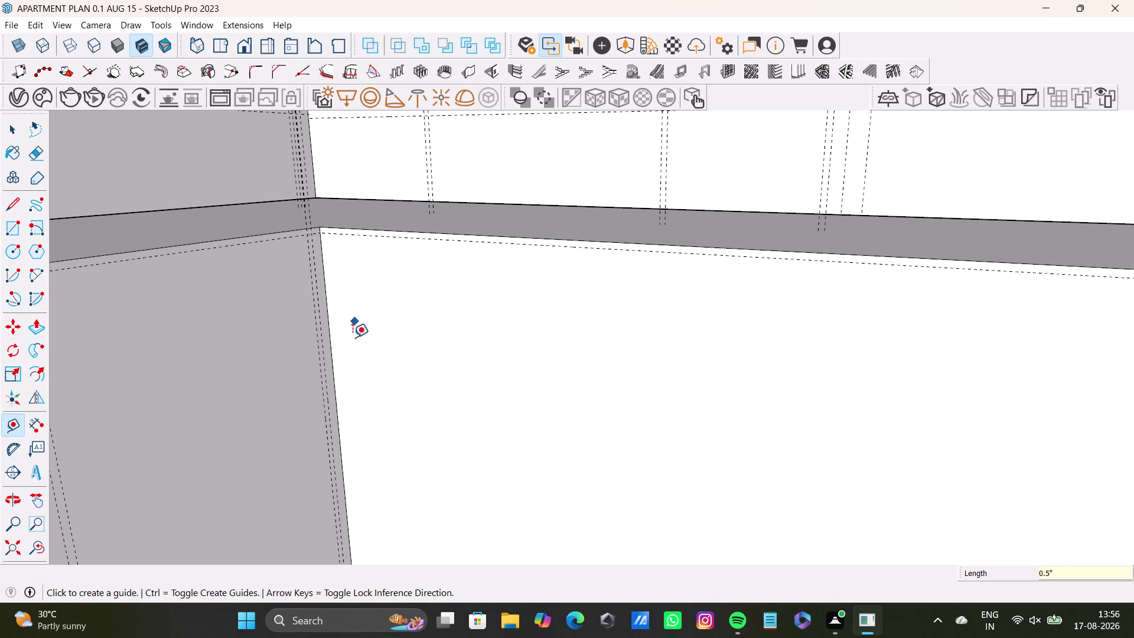
Place a guide 1 inch from the face's left edge plus a 0.5-inch offset guide.
scroll(up, 3)
click(331, 336)
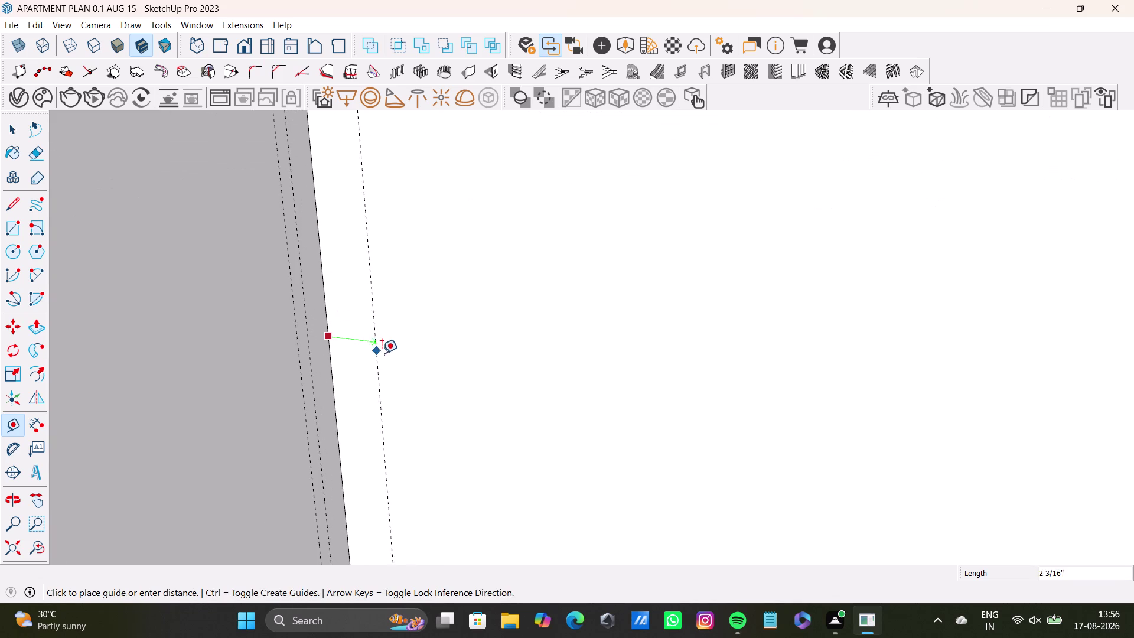
text(1)
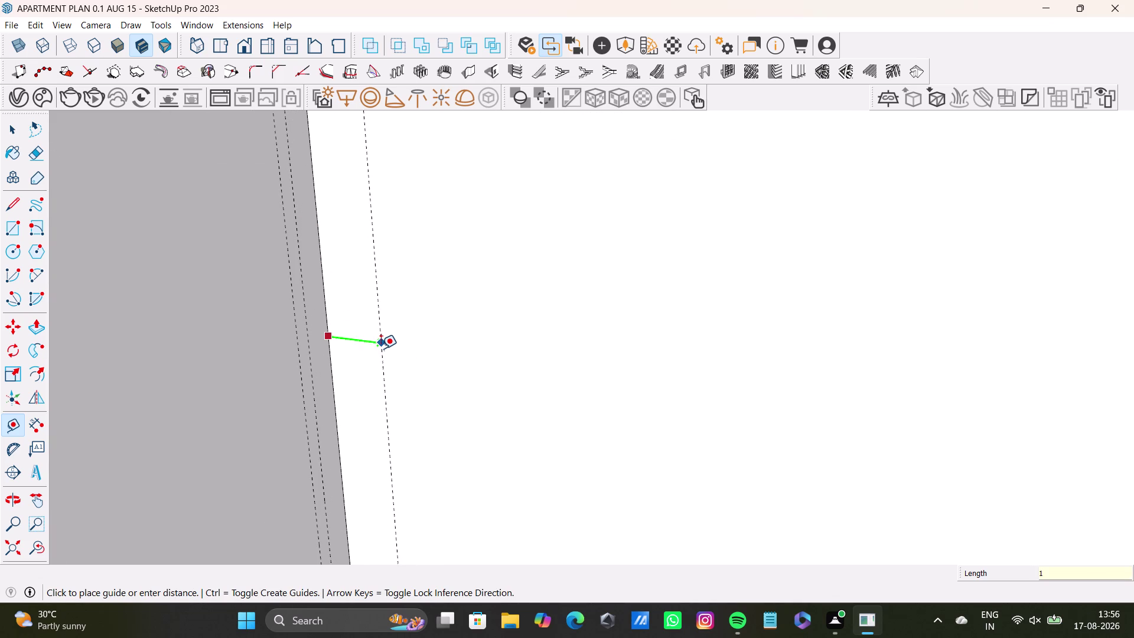
text(")
key(Return)
click(354, 393)
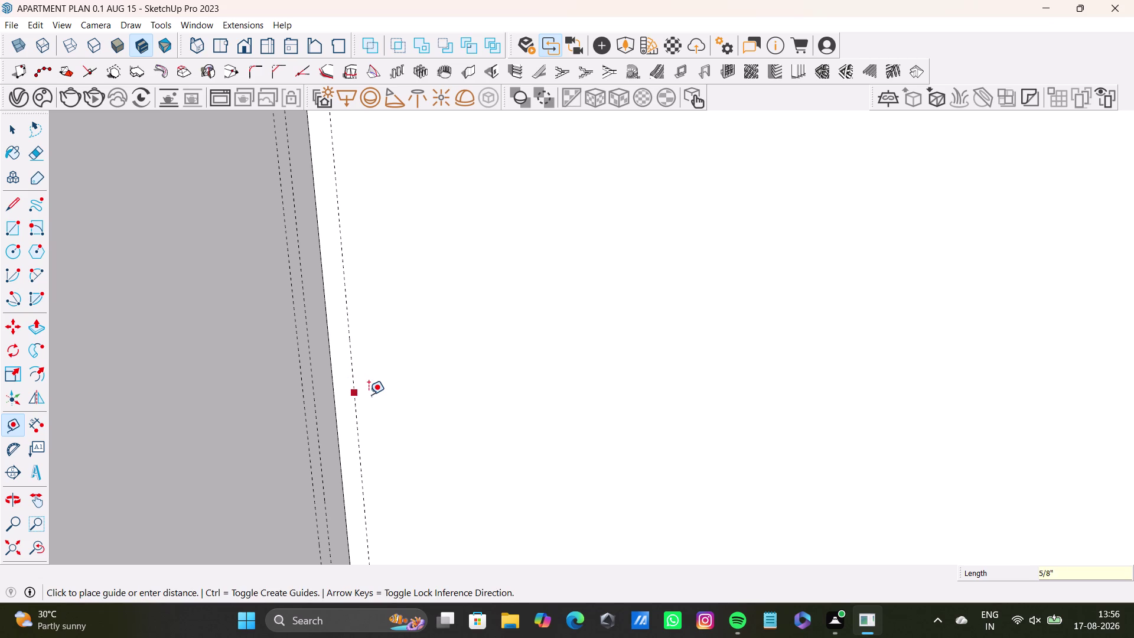
text(0.)
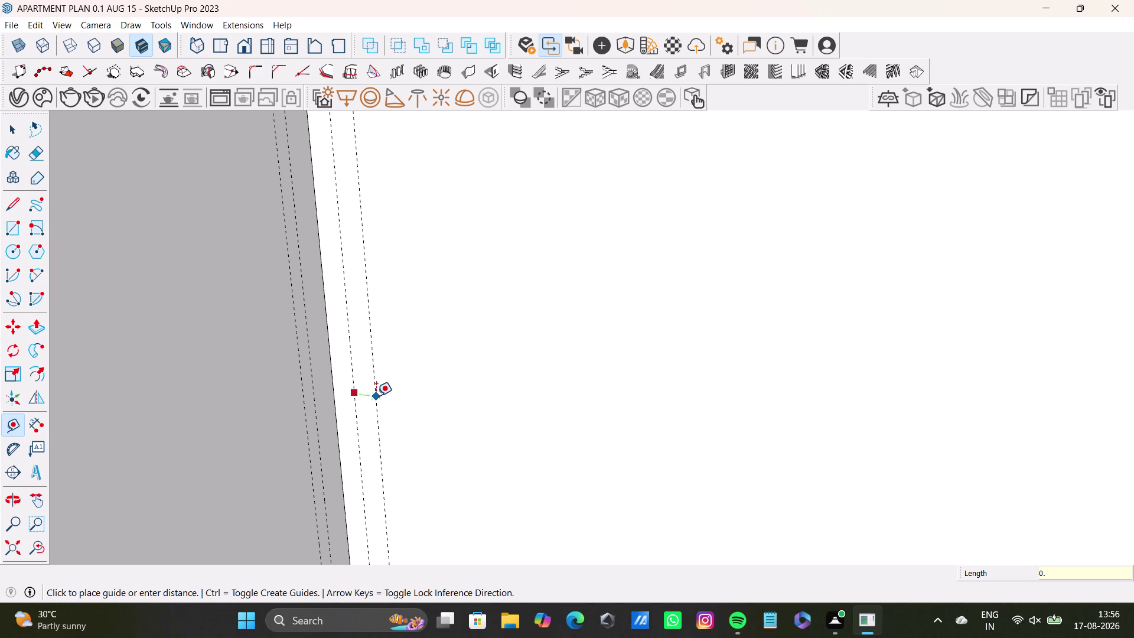
text(5")
key(Return)
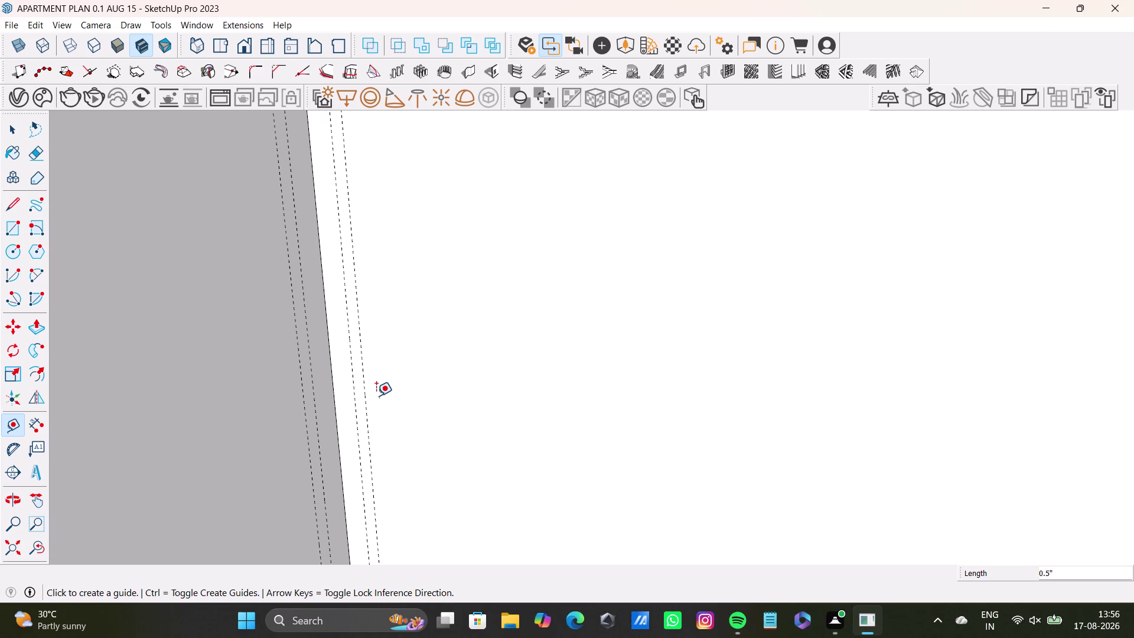
Place a guide 0.5 inch above the face's bottom edge.
scroll(down, 3)
scroll(down, 3)
middle_drag(426, 368, 415, 295)
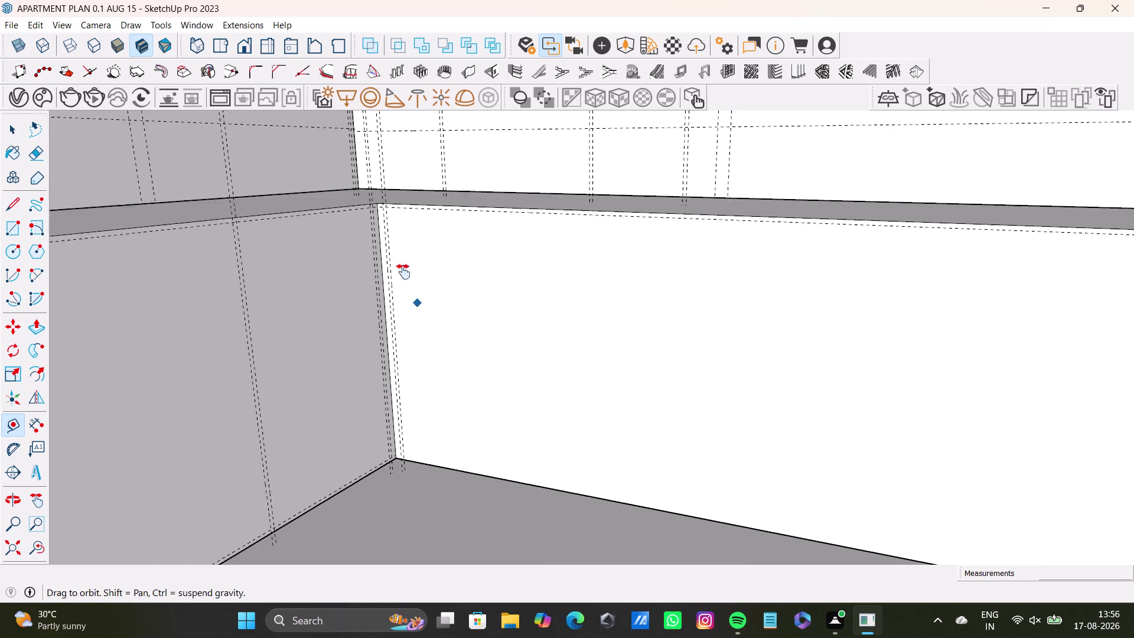
middle_drag(414, 294, 403, 272)
scroll(up, 3)
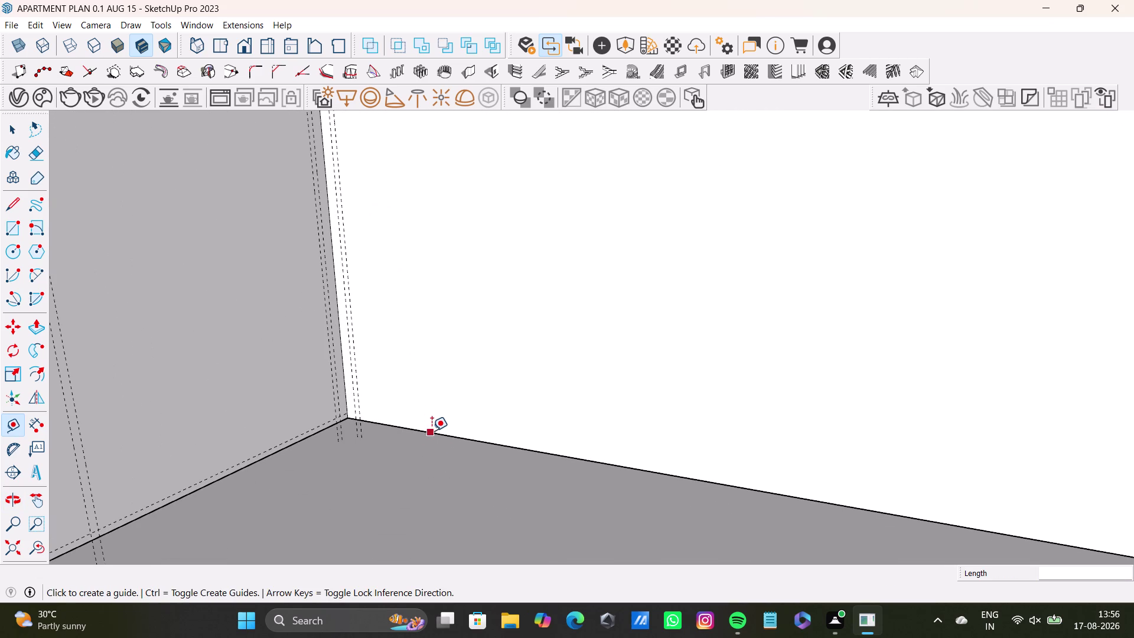
click(434, 430)
text(0)
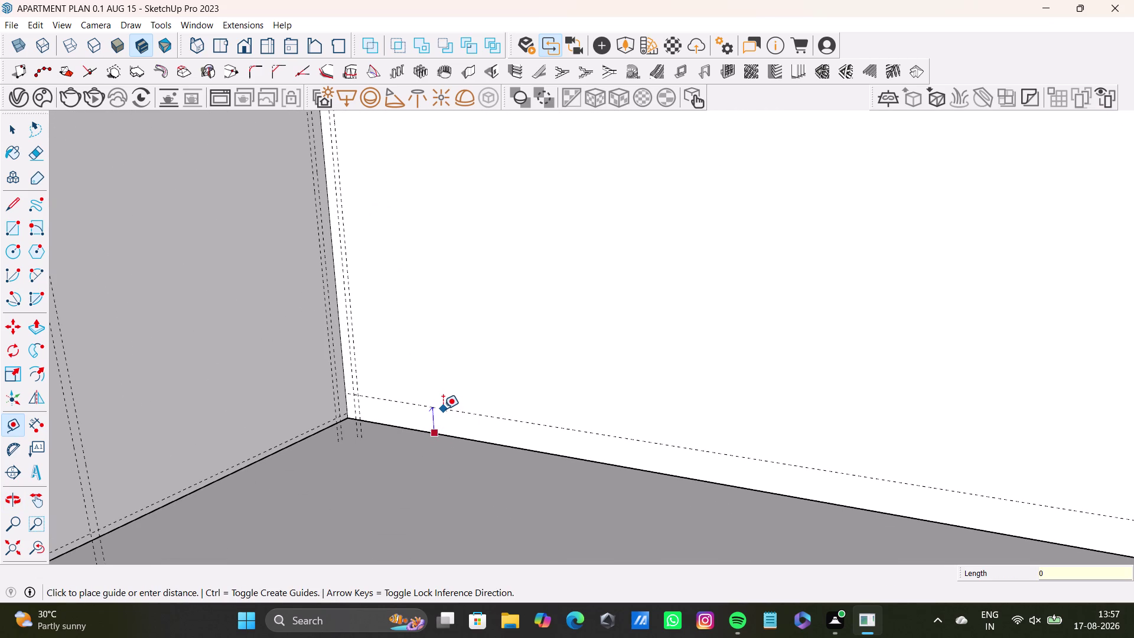
text(.5)
key(shift+quotedbl)
key(Return)
key(space)
scroll(down, 3)
middle_drag(435, 287, 380, 404)
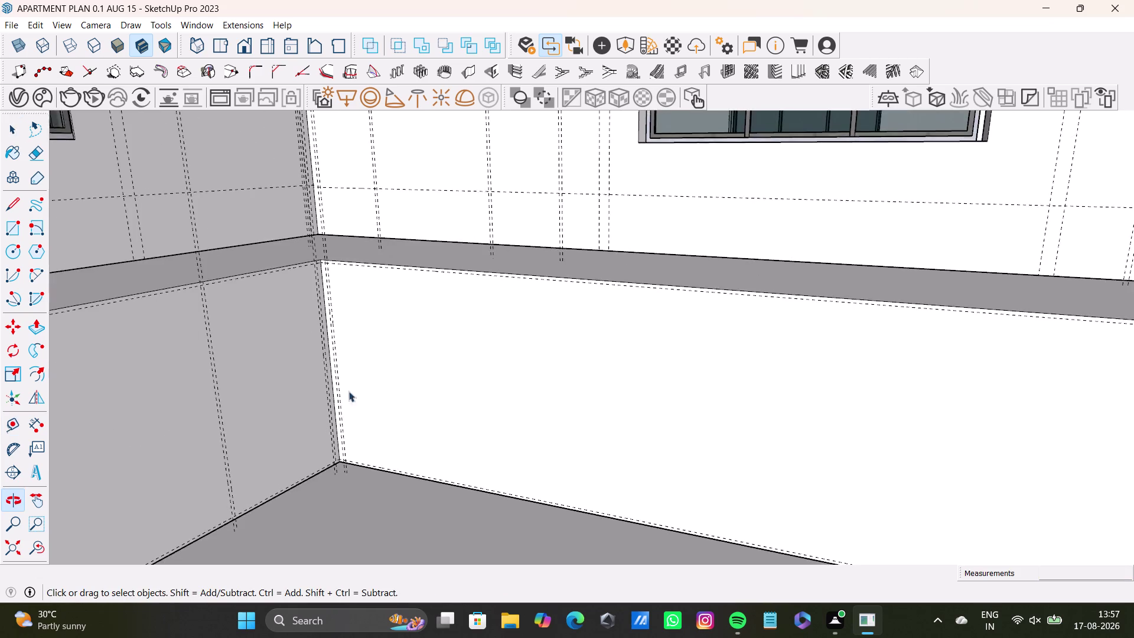
Place a vertical panel-division guide measured from the face's left edge.
scroll(up, 3)
middle_drag(333, 311, 329, 348)
scroll(up, 3)
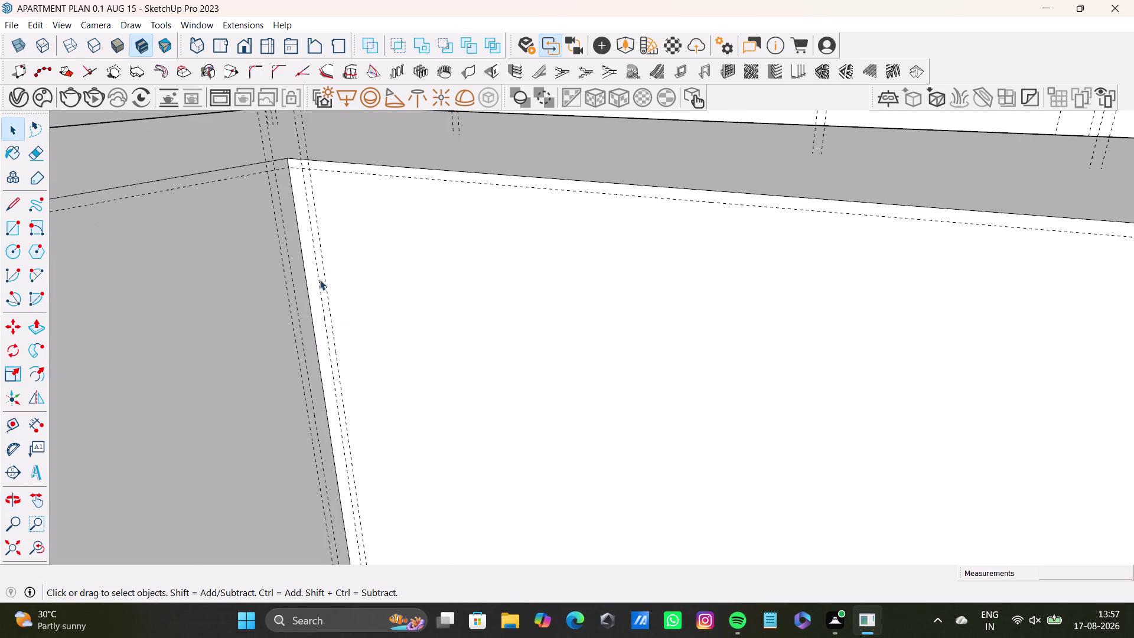
scroll(up, 3)
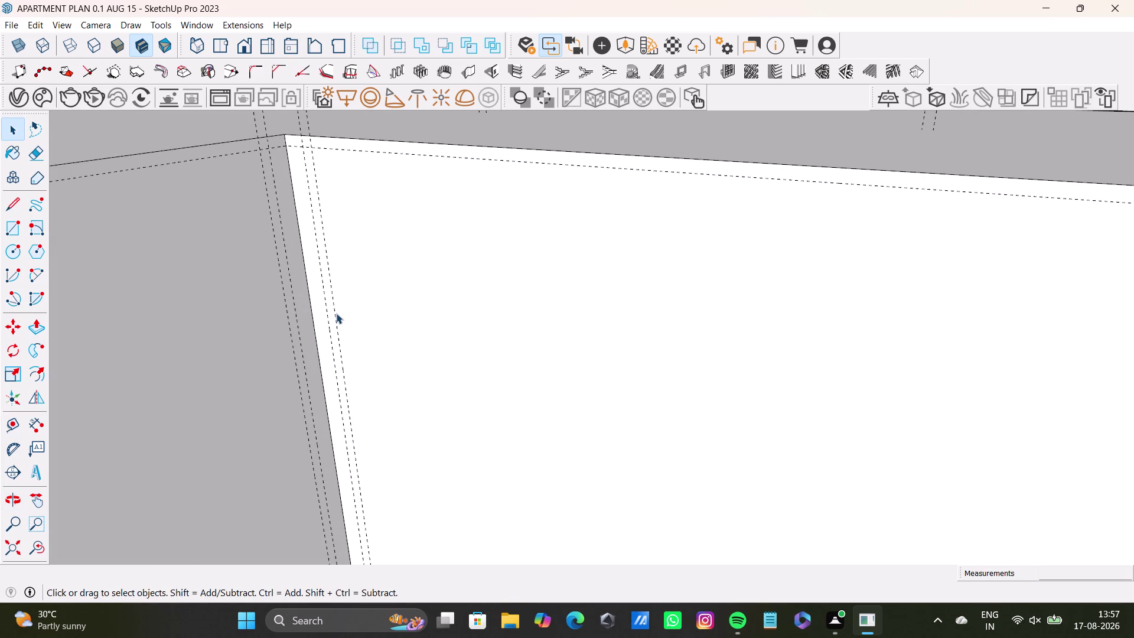
click(336, 313)
key(t)
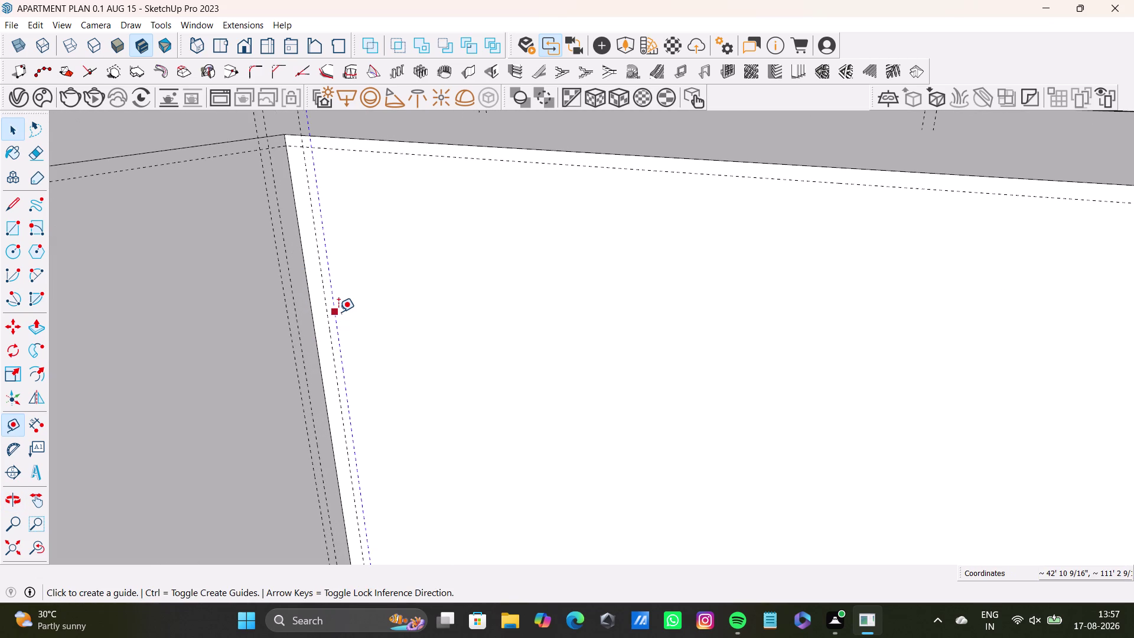
key(Return)
click(341, 325)
scroll(down, 3)
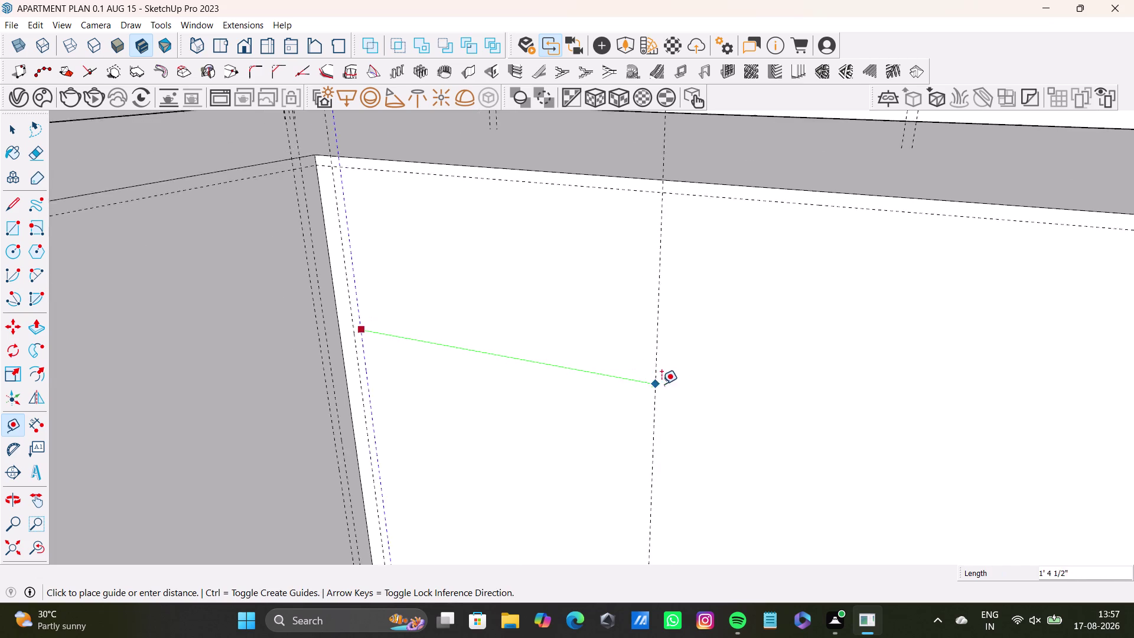
scroll(down, 3)
middle_drag(691, 389, 615, 210)
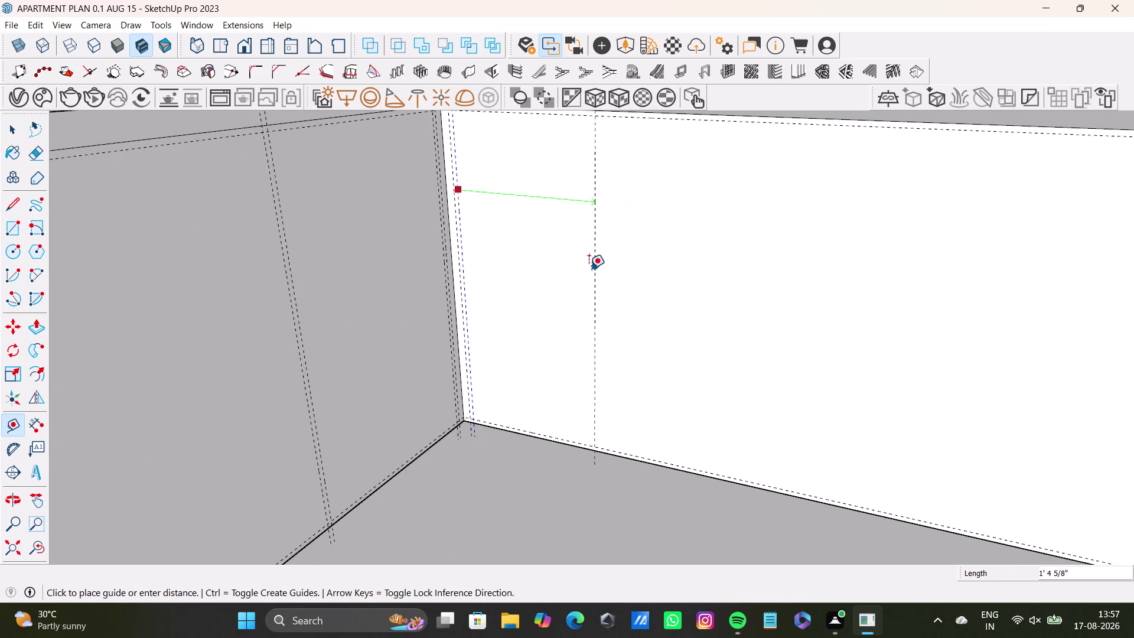
click(632, 275)
Add a guide offset 0.5" from that division guide.
click(634, 277)
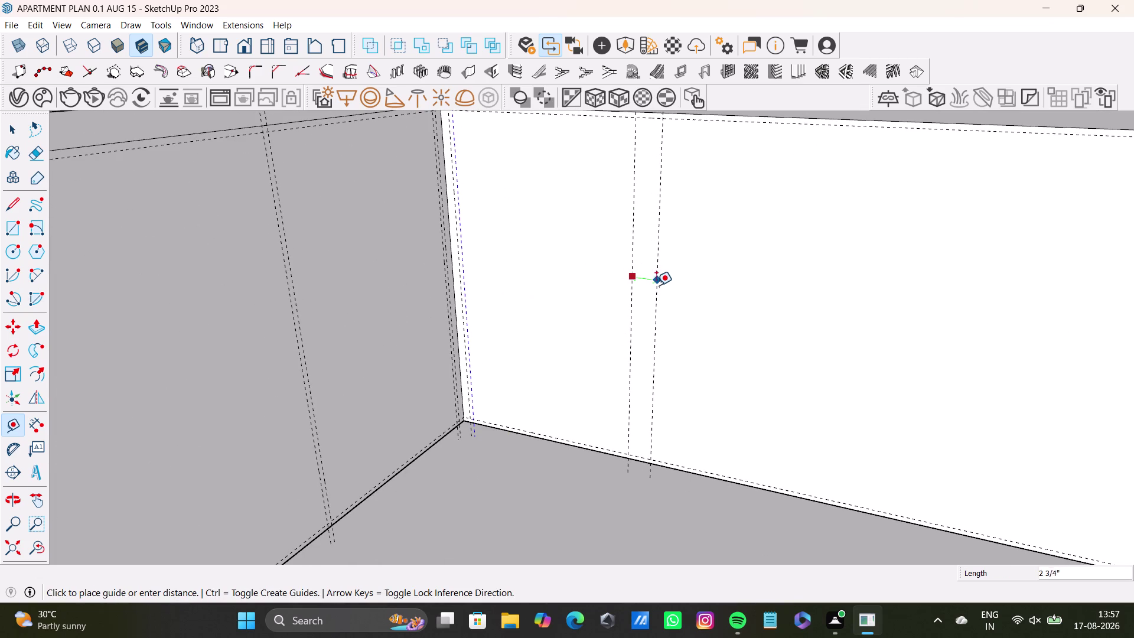
text(0.5)
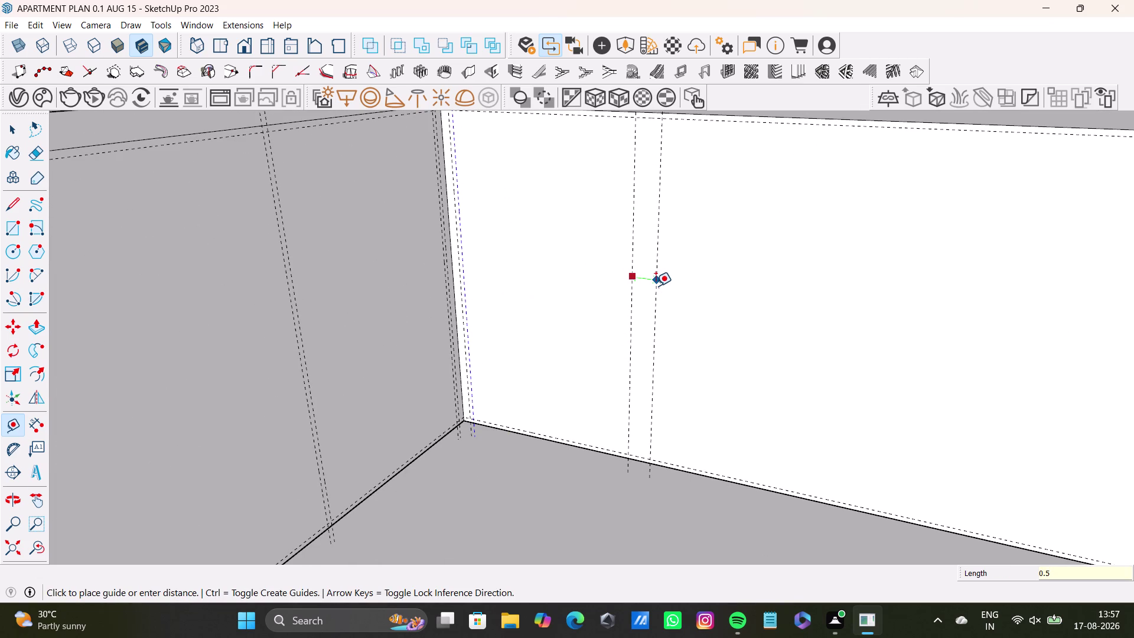
key(shift+quotedbl)
key(Return)
scroll(up, 3)
Place the next division guide about 1' 7 13/16" along the face, checking the room from above.
click(636, 295)
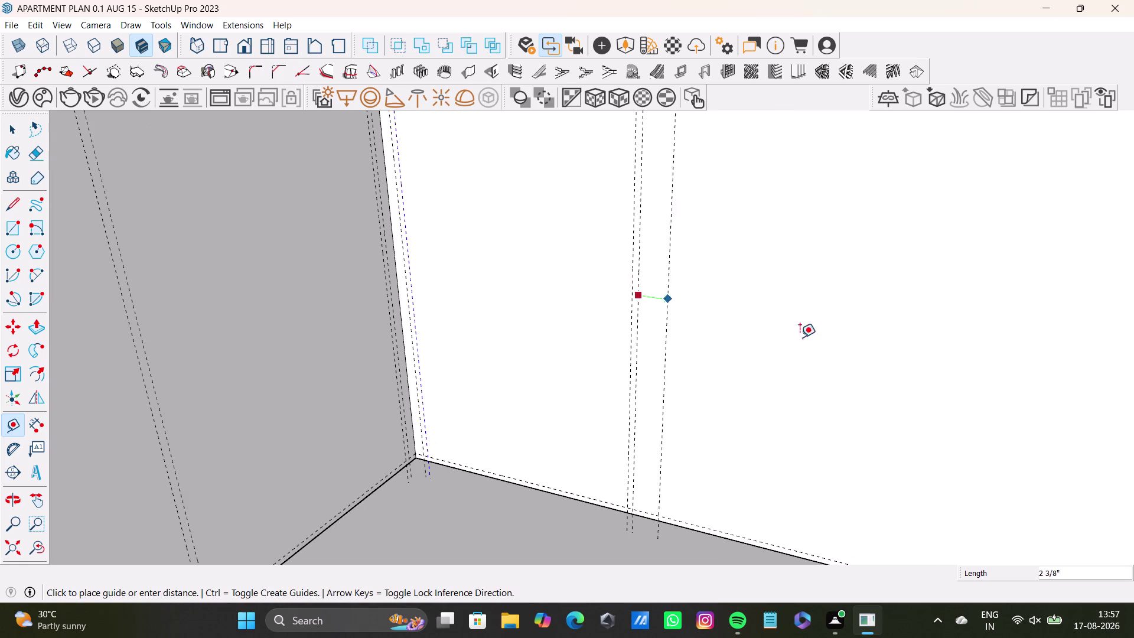
scroll(down, 3)
middle_drag(868, 357, 705, 323)
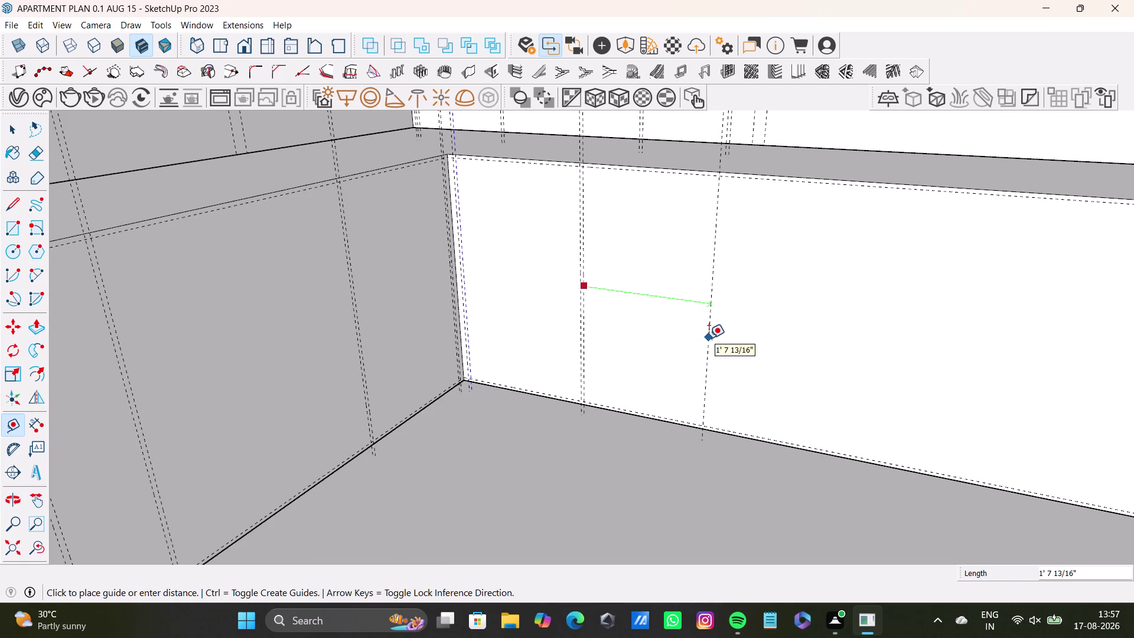
click(709, 337)
scroll(down, 3)
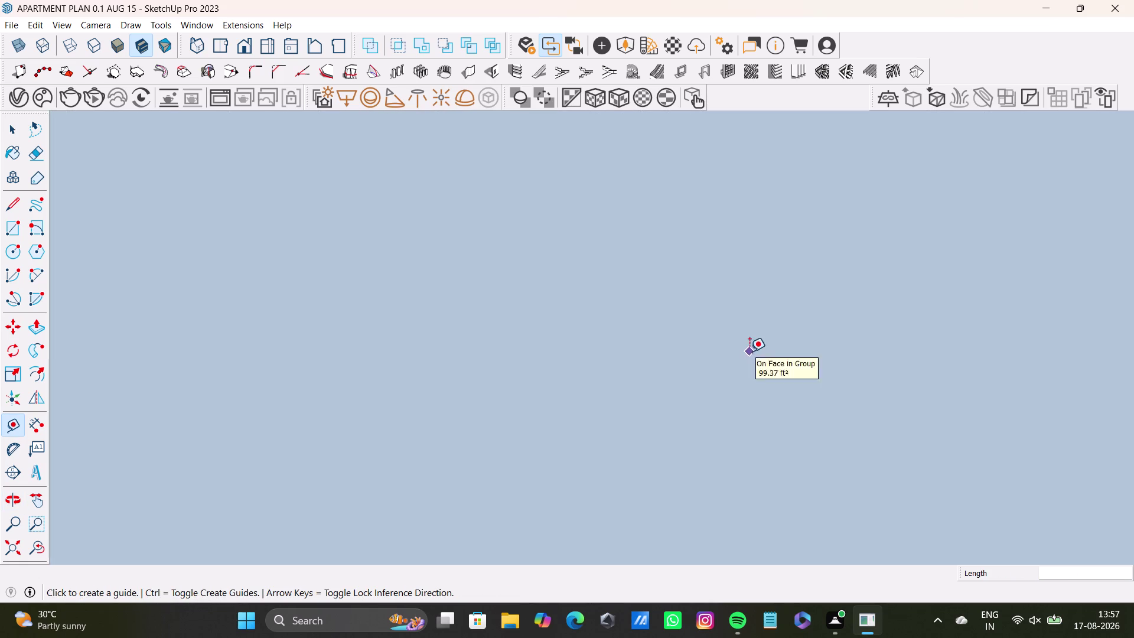
click(14, 555)
scroll(up, 3)
middle_drag(659, 135, 604, 411)
scroll(up, 3)
middle_drag(606, 394, 579, 524)
scroll(up, 3)
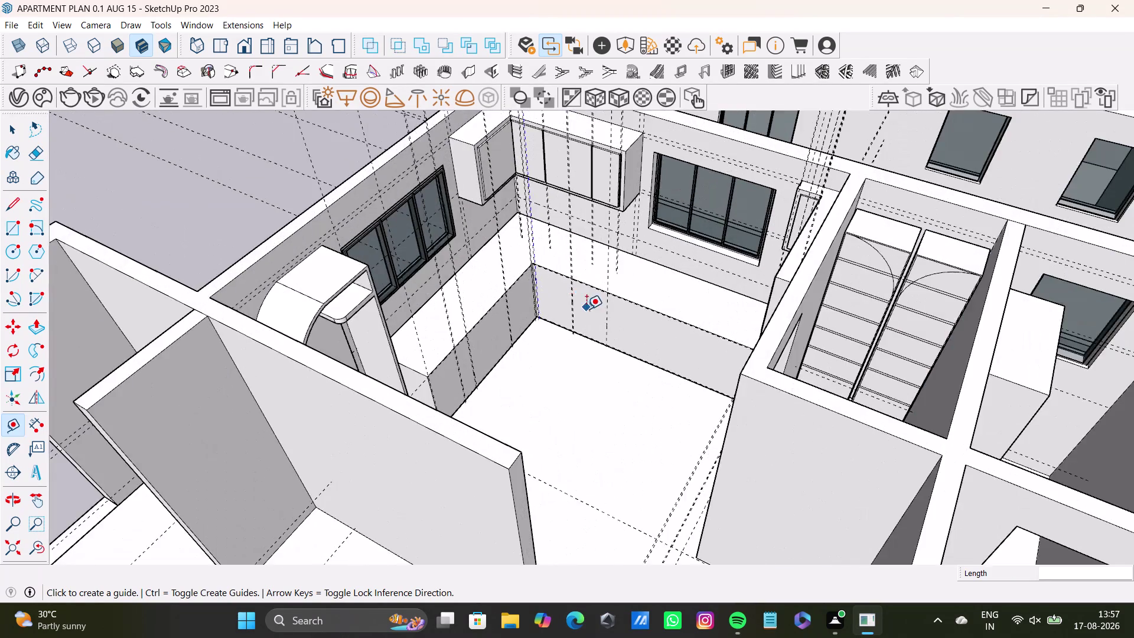
scroll(up, 3)
middle_drag(622, 315, 644, 235)
scroll(up, 3)
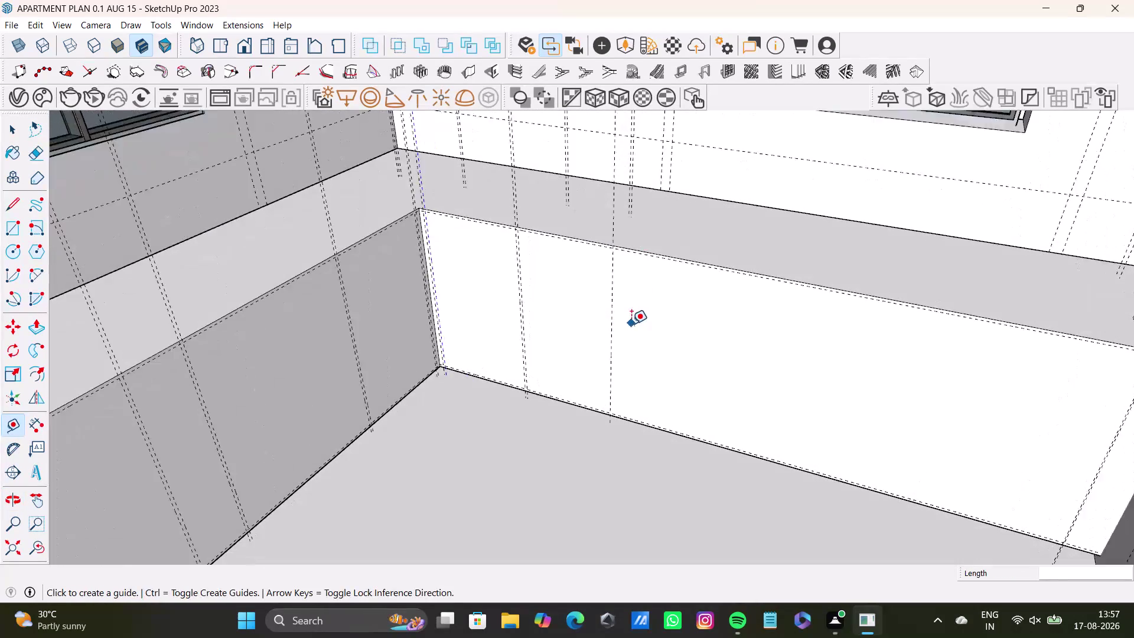
scroll(up, 3)
middle_drag(621, 318, 566, 316)
Pair the new division guide with a half-inch offset guide.
click(556, 341)
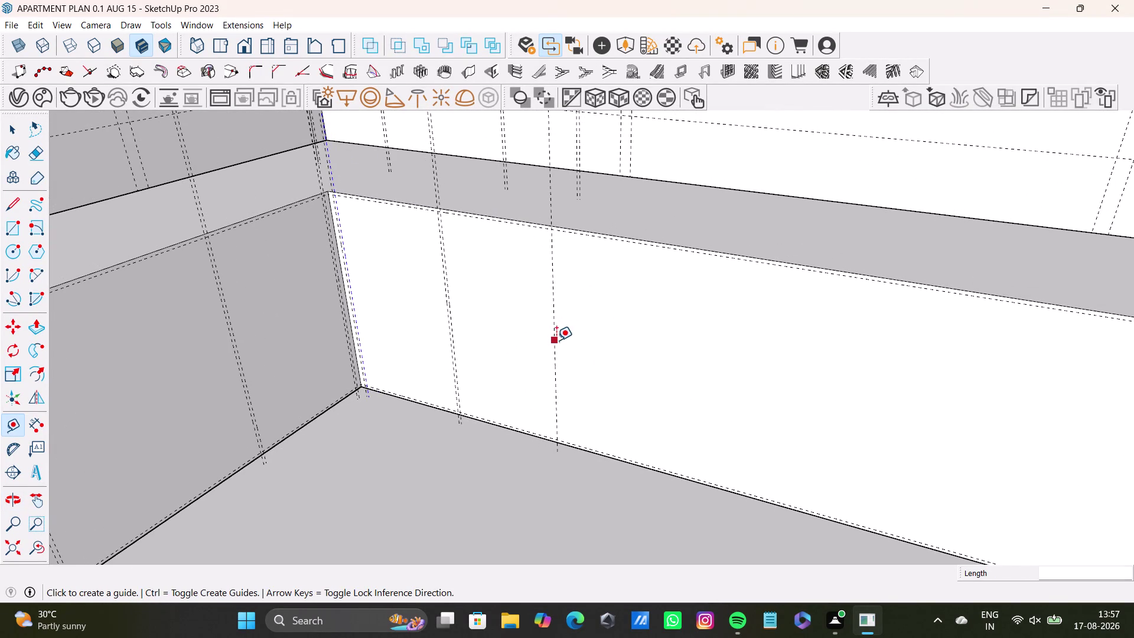
text(0.5)
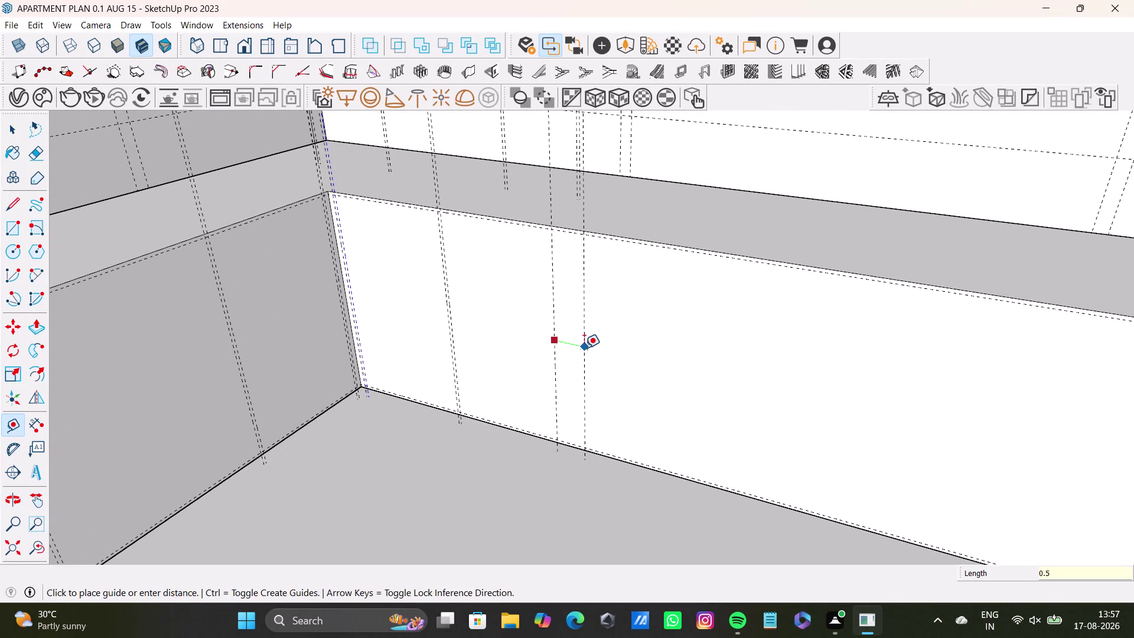
key(shift+quotedbl)
key(Return)
scroll(up, 3)
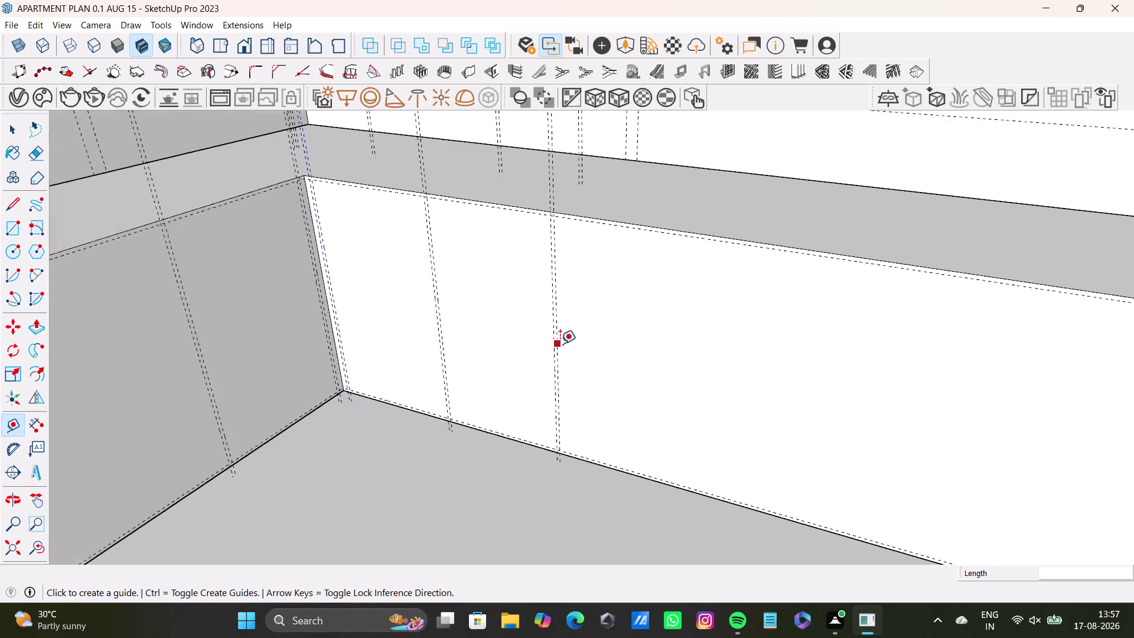
Start a new guide from the division guide and orbit toward the next division point.
scroll(up, 3)
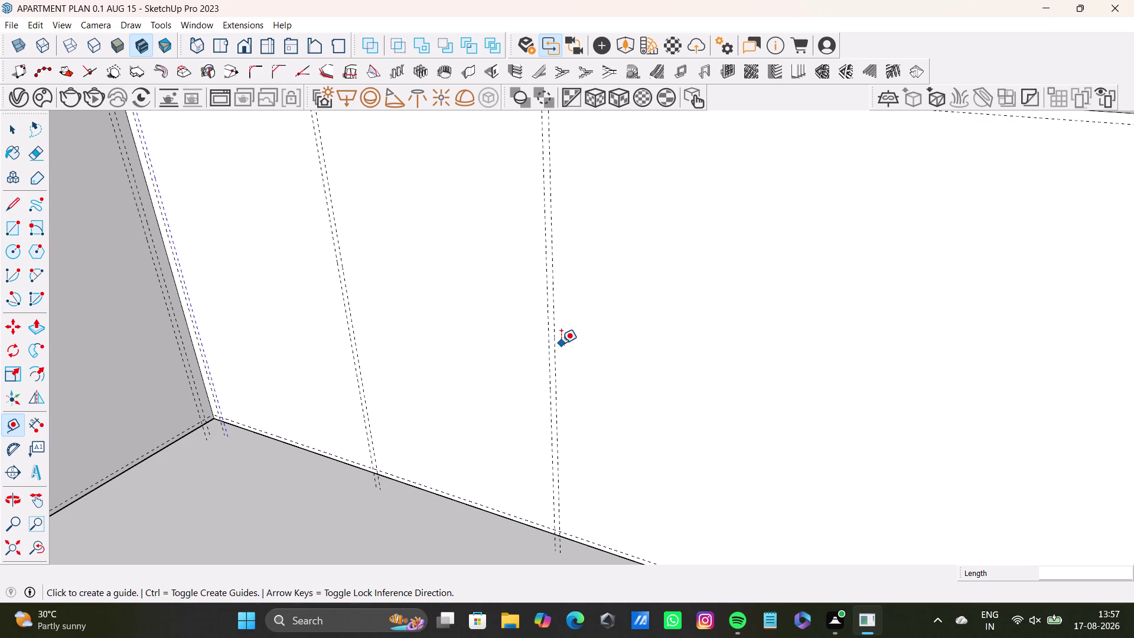
scroll(down, 3)
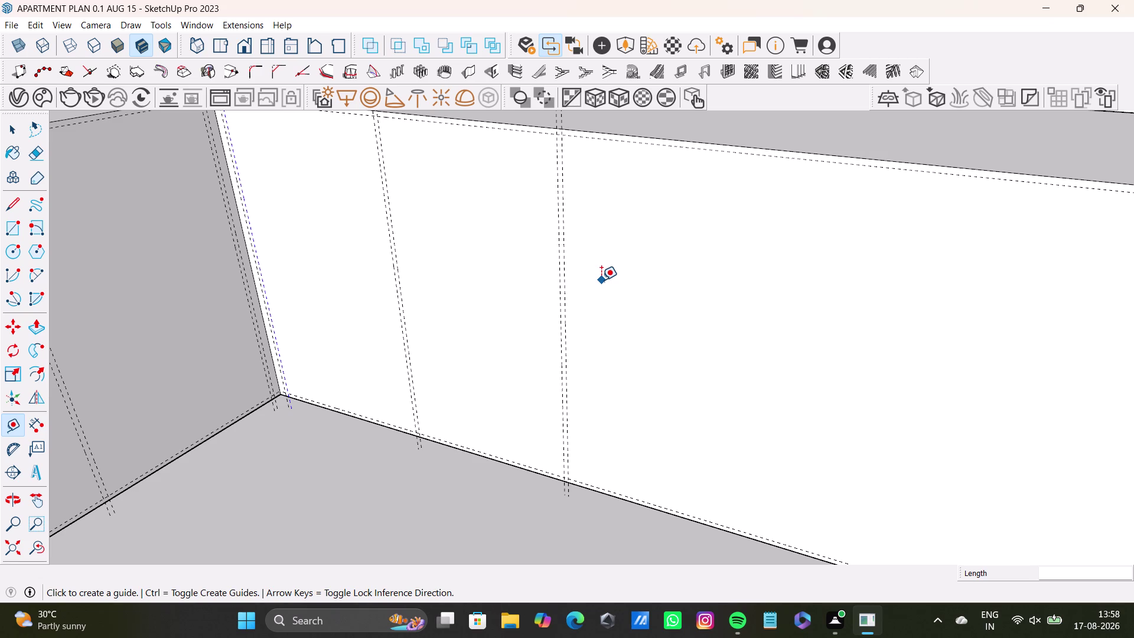
scroll(up, 3)
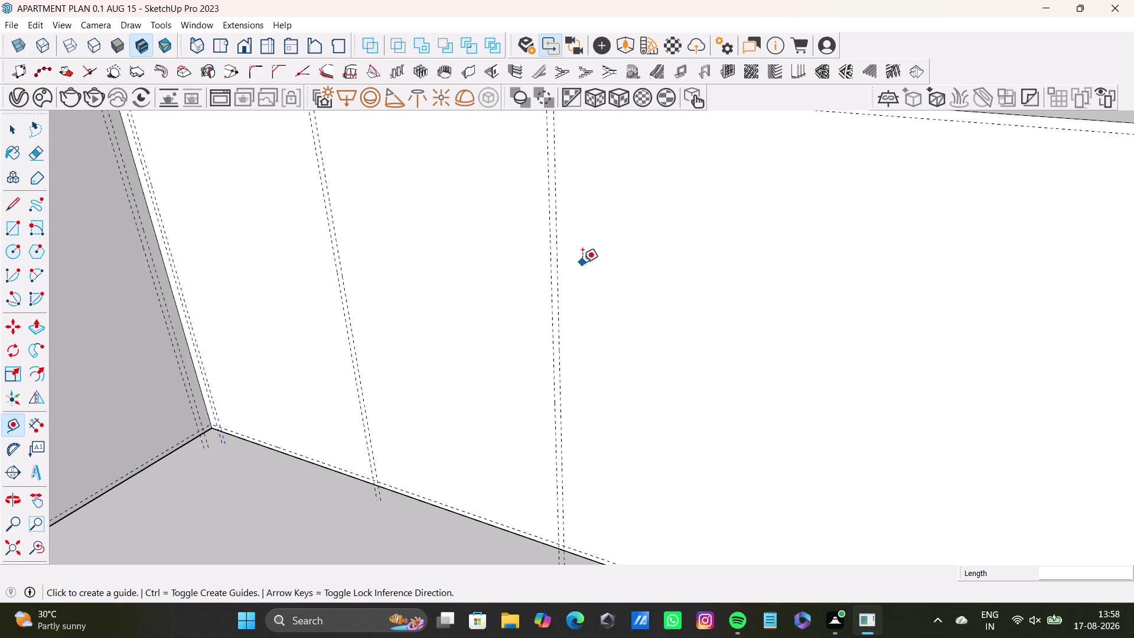
scroll(down, 3)
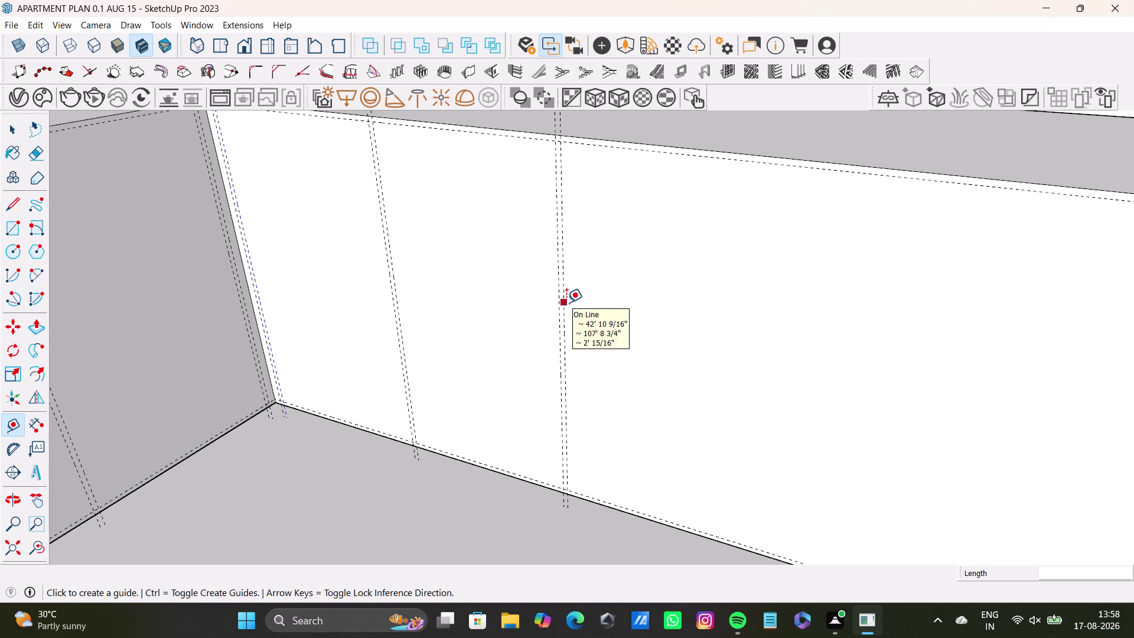
click(566, 302)
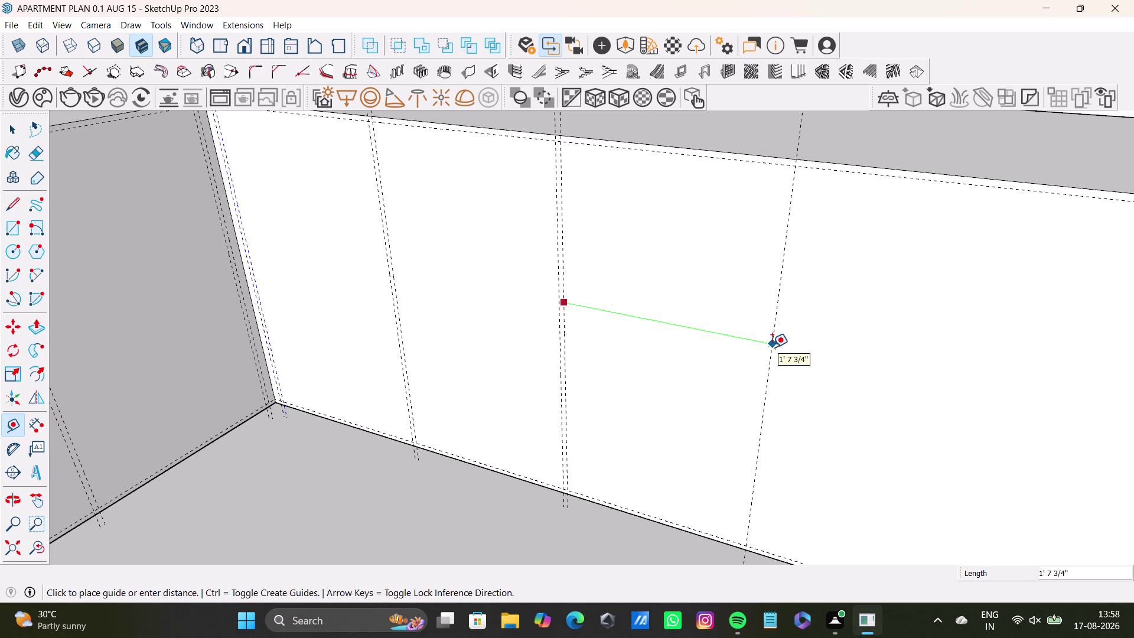
scroll(down, 3)
middle_drag(915, 367, 898, 362)
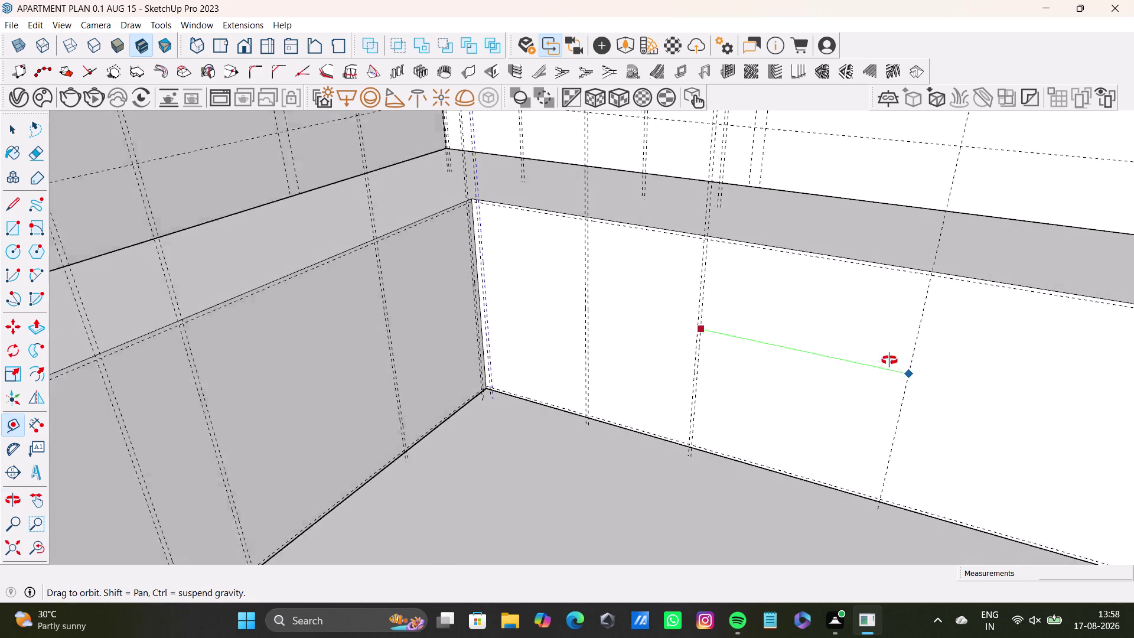
middle_drag(898, 363, 905, 360)
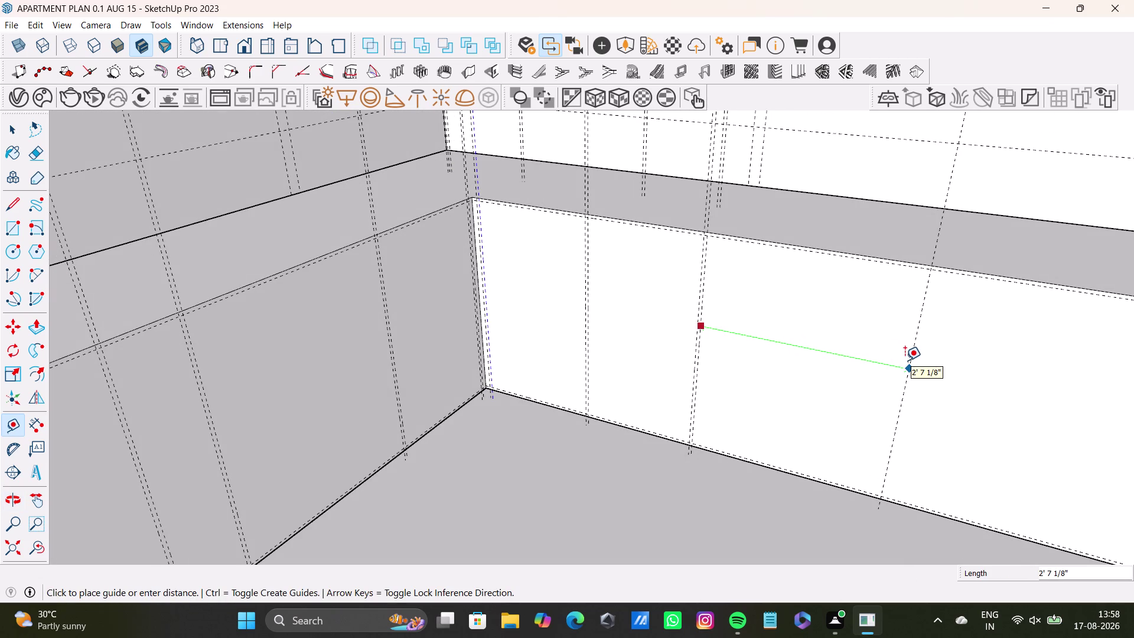